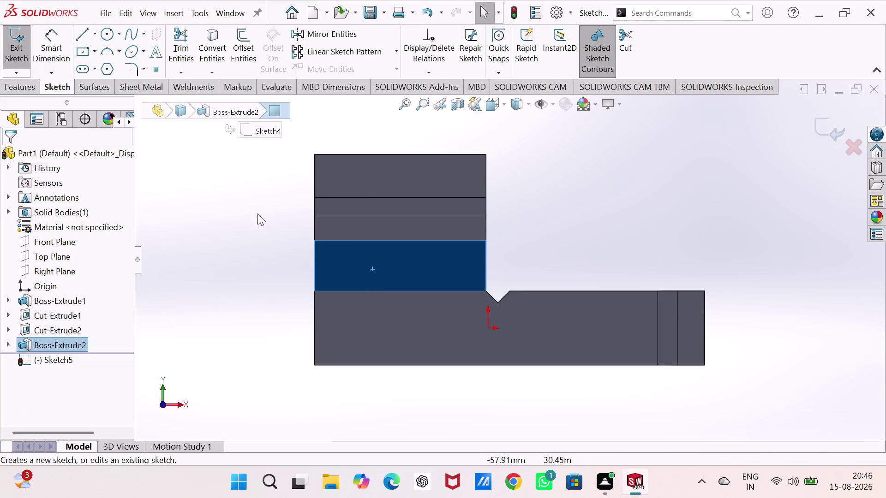
Draw a circle on the raised block's front face and start dimensioning its diameter.
right_drag(226, 272, 253, 200)
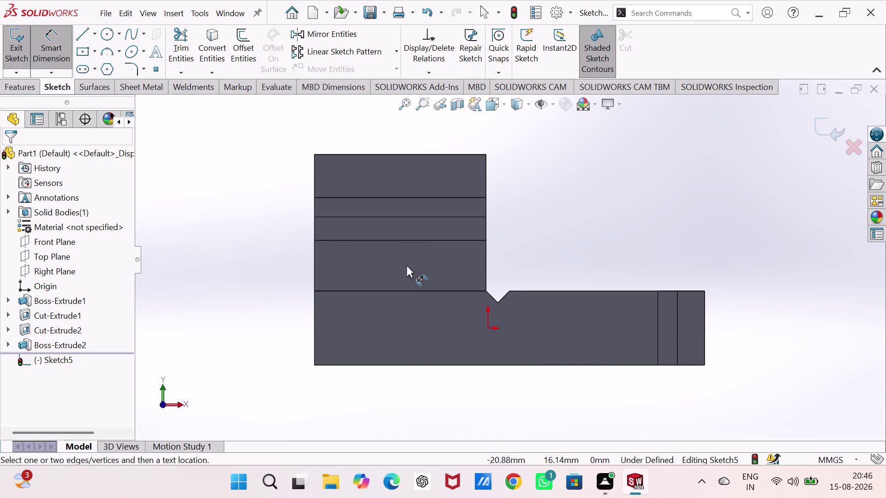
click(107, 37)
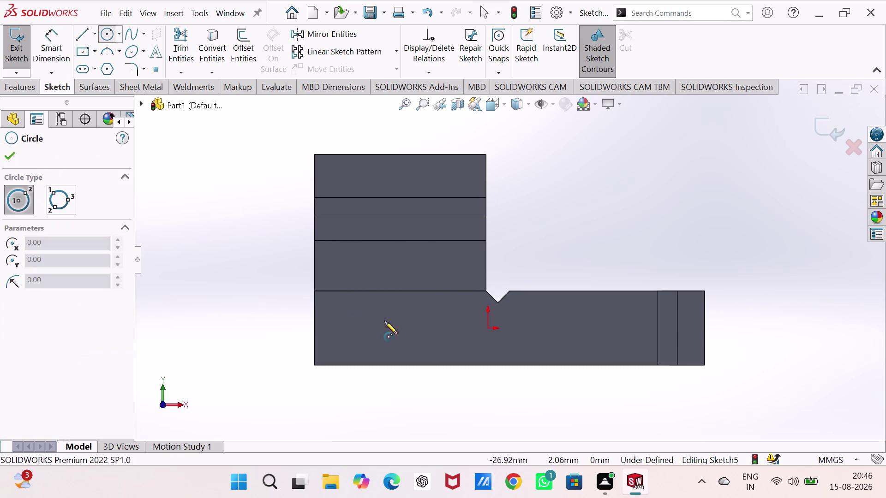
click(393, 262)
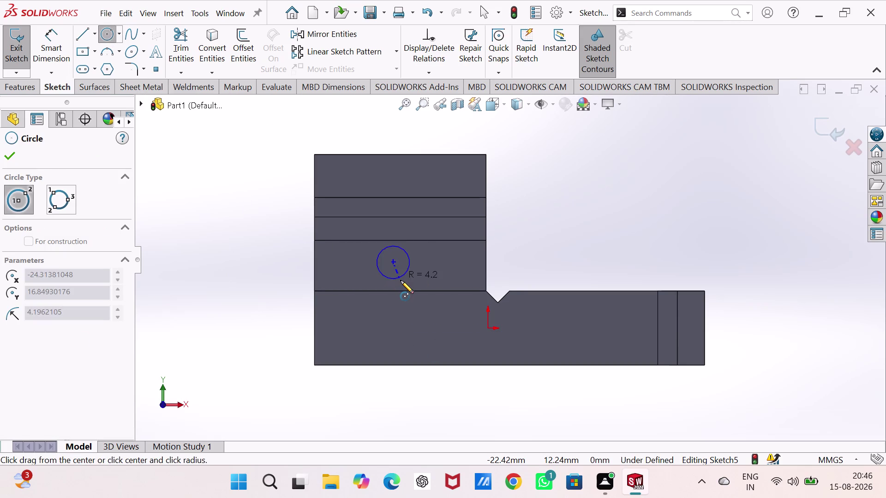
click(400, 280)
right_drag(267, 307, 266, 197)
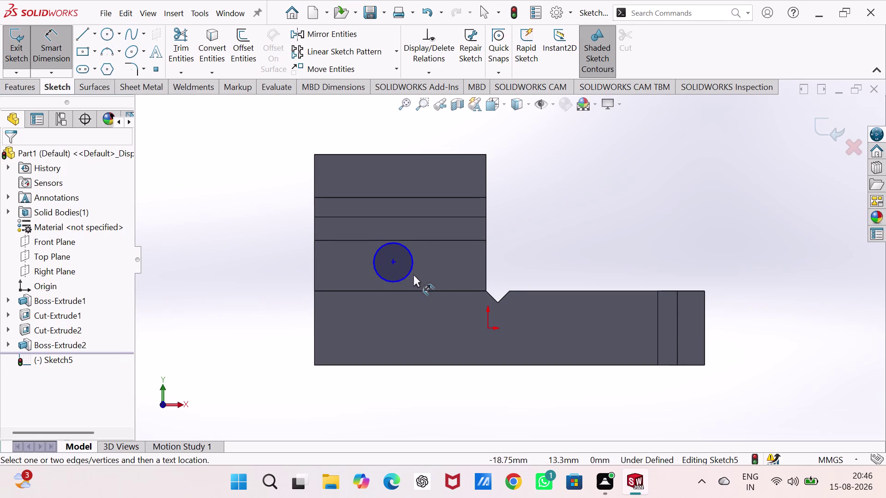
drag(410, 273, 404, 273)
Set the circle's diameter dimension to 10 mm.
click(279, 280)
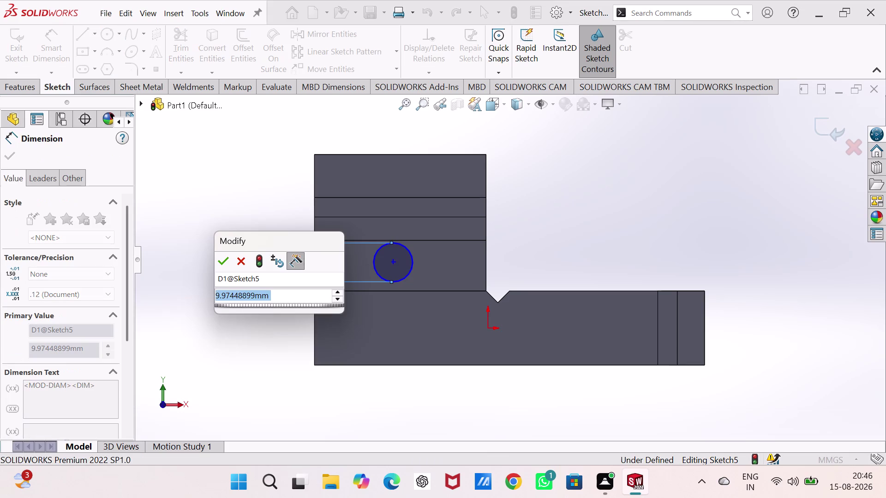
text(10)
key(Return)
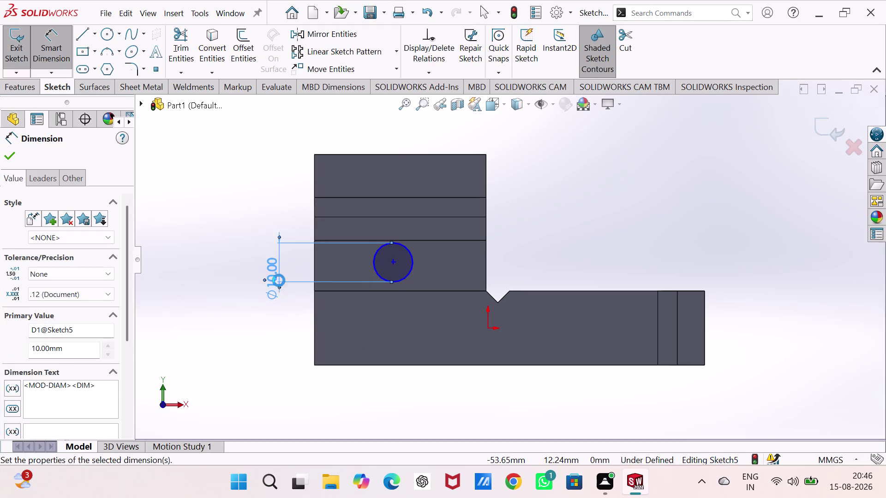
click(639, 212)
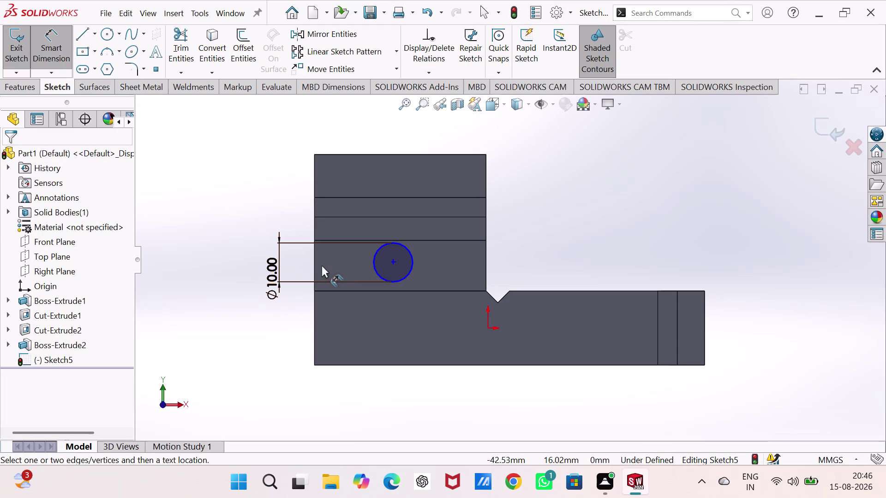
Dimension the circle centre 22 mm from the raised block's left edge.
click(314, 264)
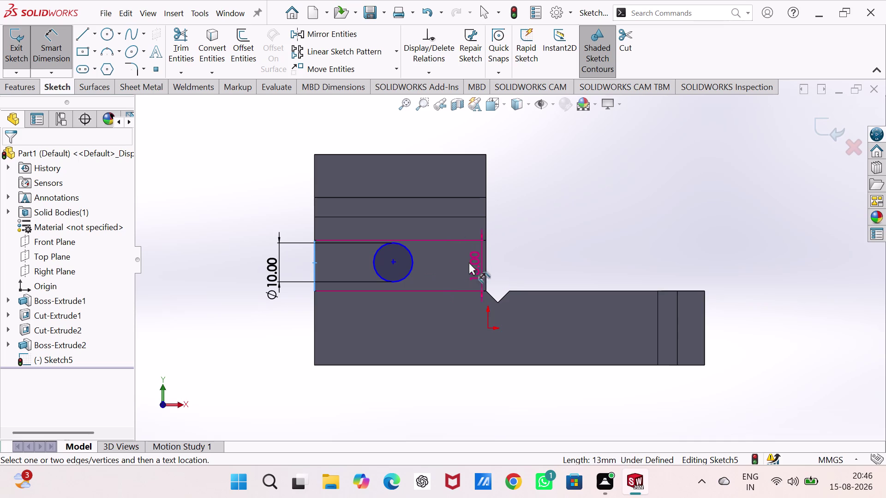
click(393, 260)
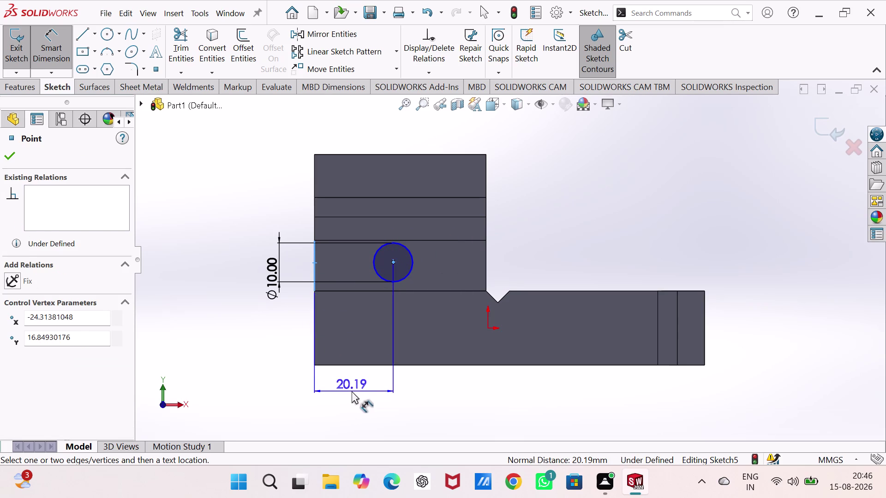
click(352, 391)
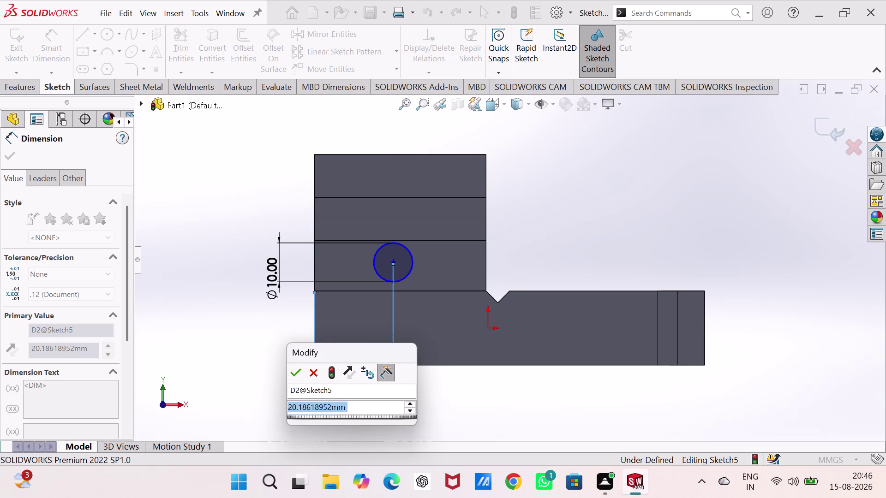
text(22)
key(Return)
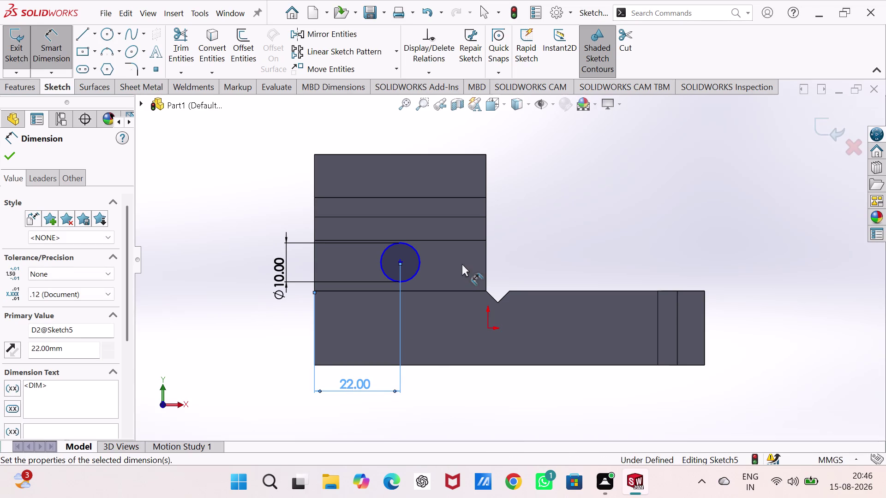
click(400, 261)
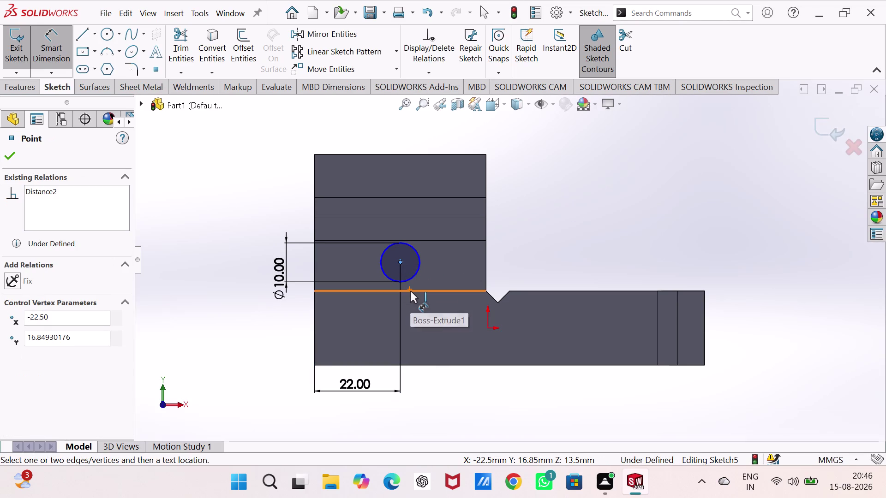
Dimension the circle centre 7 mm above the raised block's lower edge.
click(410, 291)
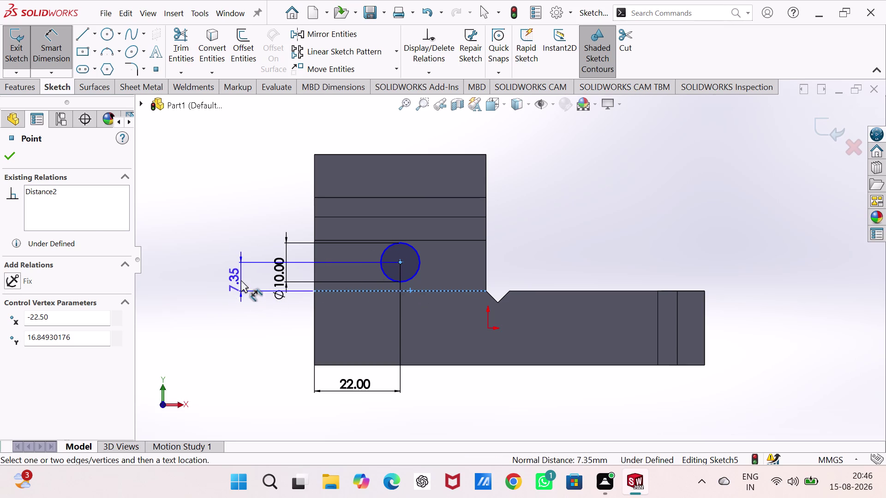
click(241, 280)
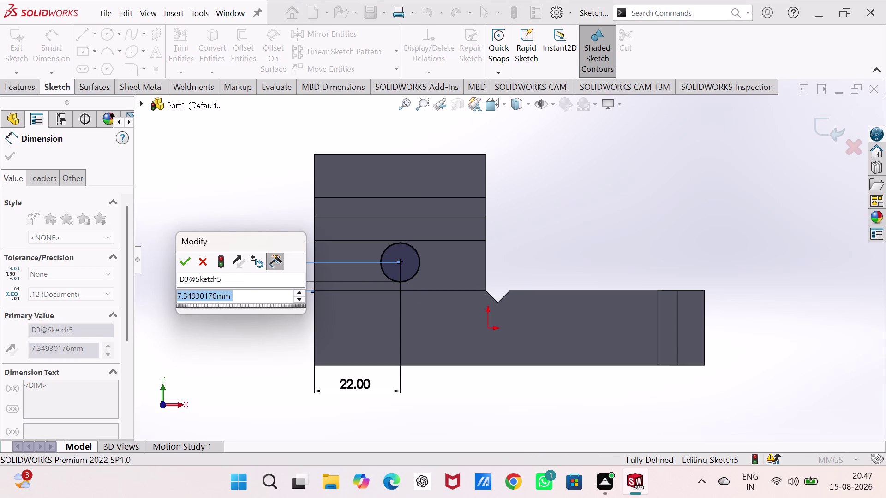
key(7)
key(Return)
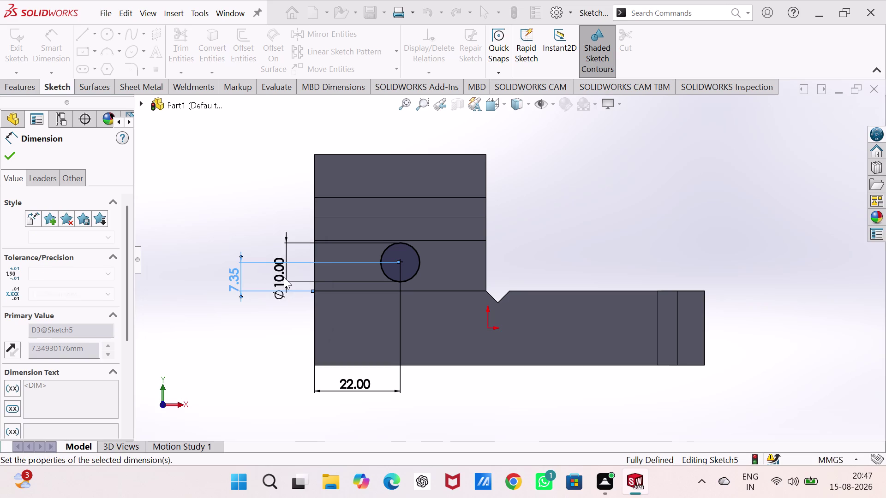
click(386, 291)
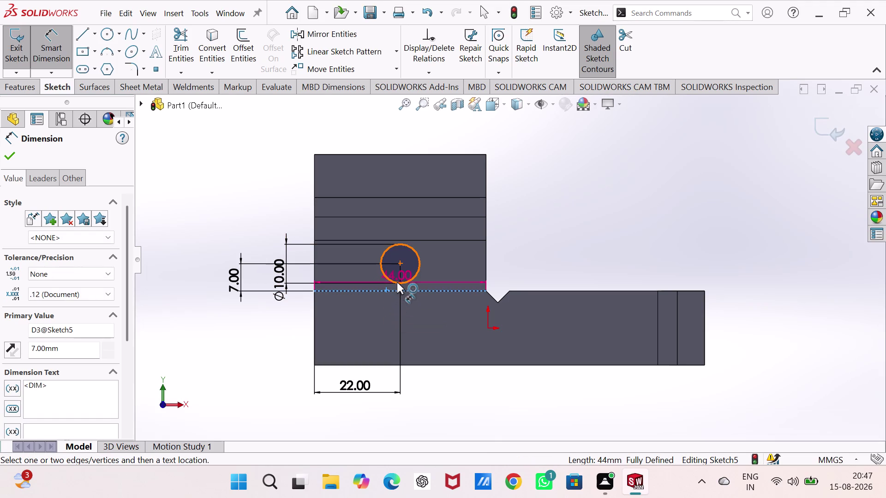
Cancel a stray dimension, then pick the upper edge and circle centre for another distance.
click(397, 282)
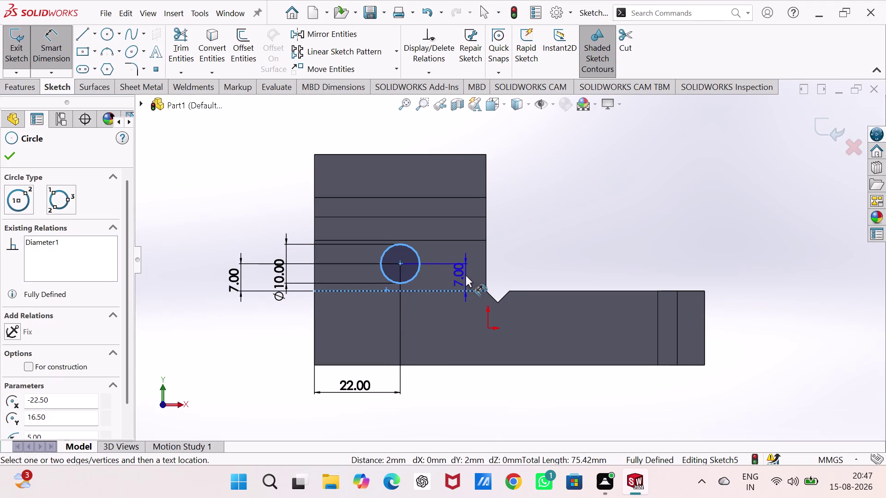
key(Escape)
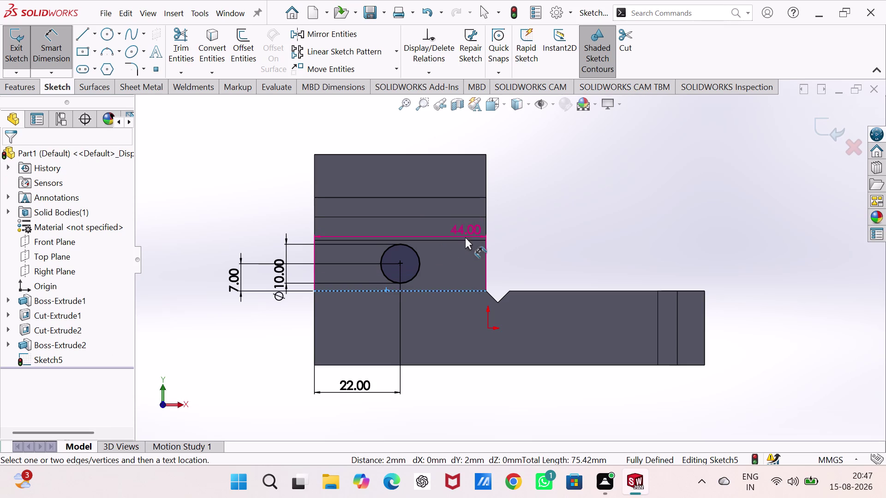
key(Escape)
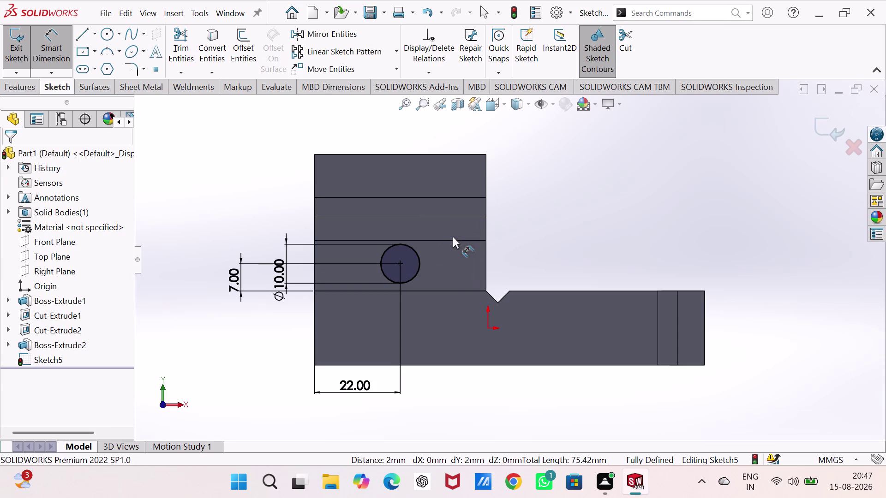
click(477, 241)
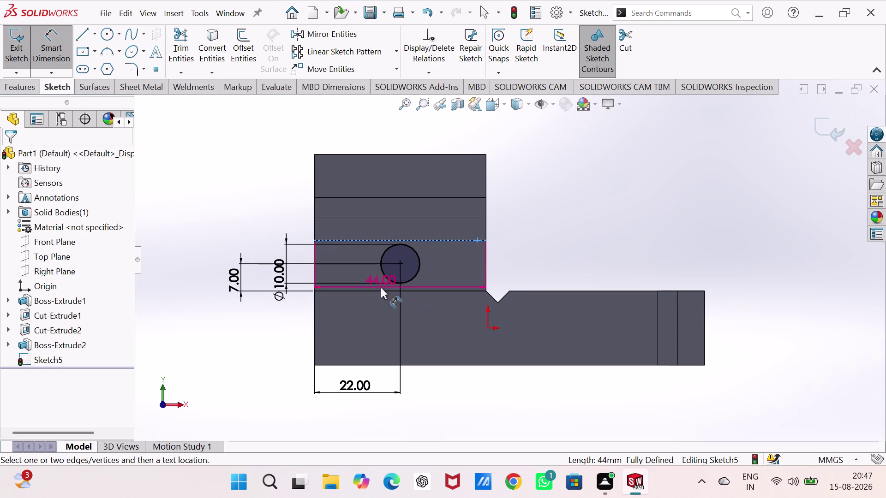
click(401, 264)
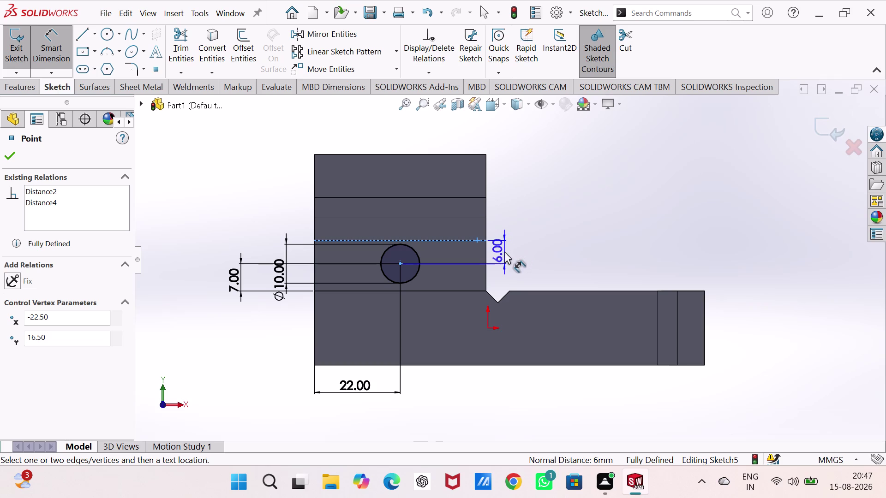
middle_drag(508, 251, 512, 296)
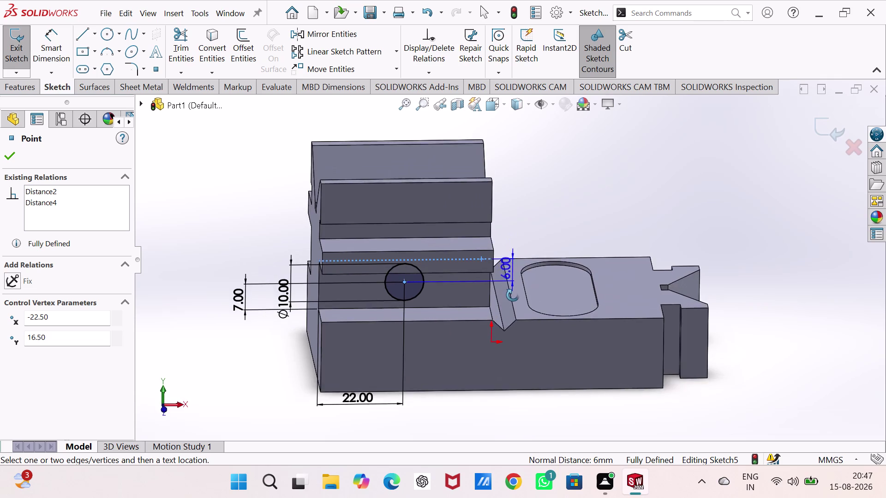
Add the 6 mm top-edge distance as a driven reference dimension.
middle_drag(512, 295, 458, 246)
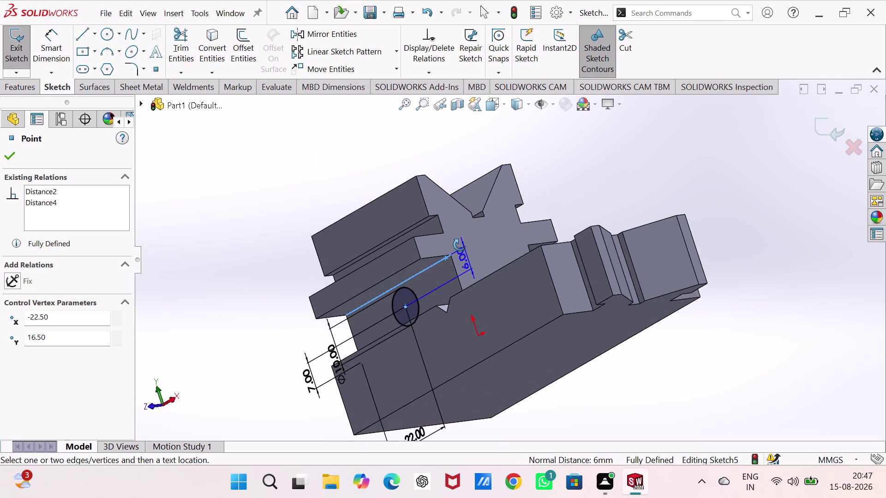
middle_drag(458, 246, 495, 192)
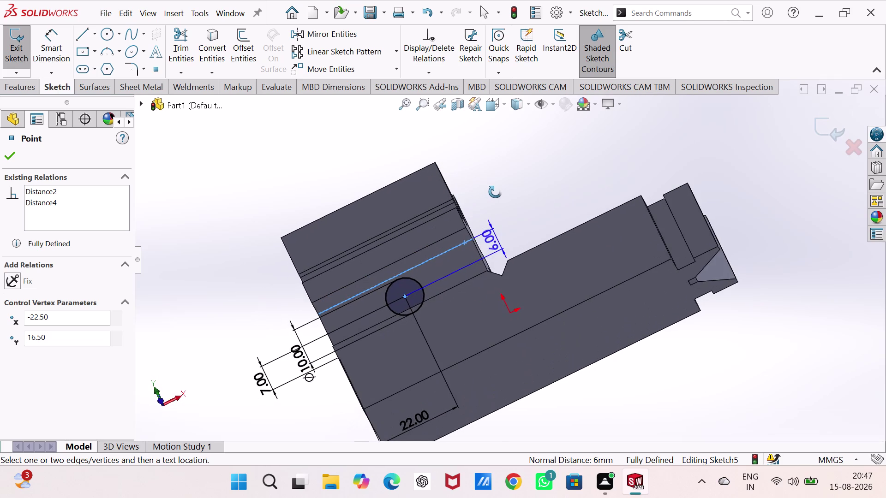
middle_drag(495, 192, 529, 203)
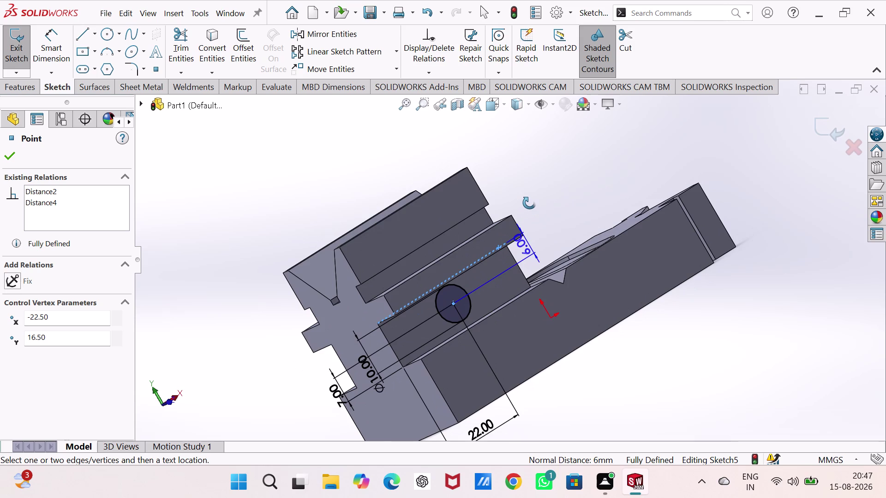
middle_drag(529, 203, 520, 193)
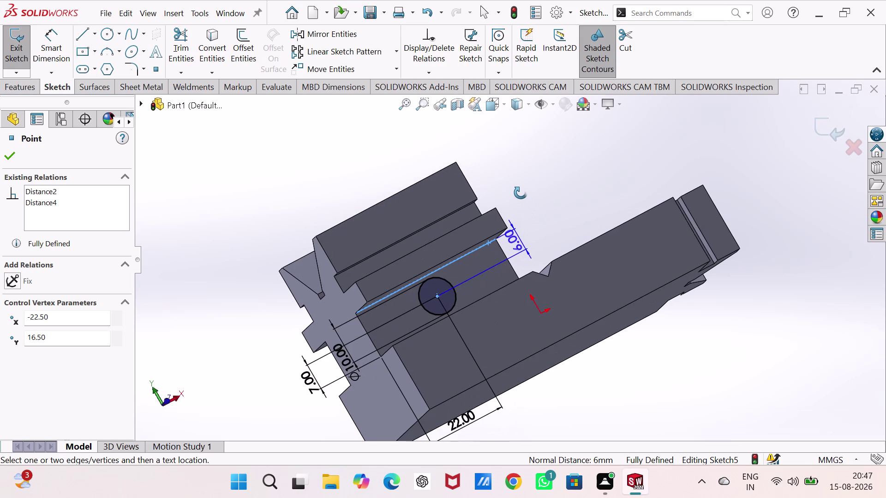
middle_drag(521, 192, 520, 195)
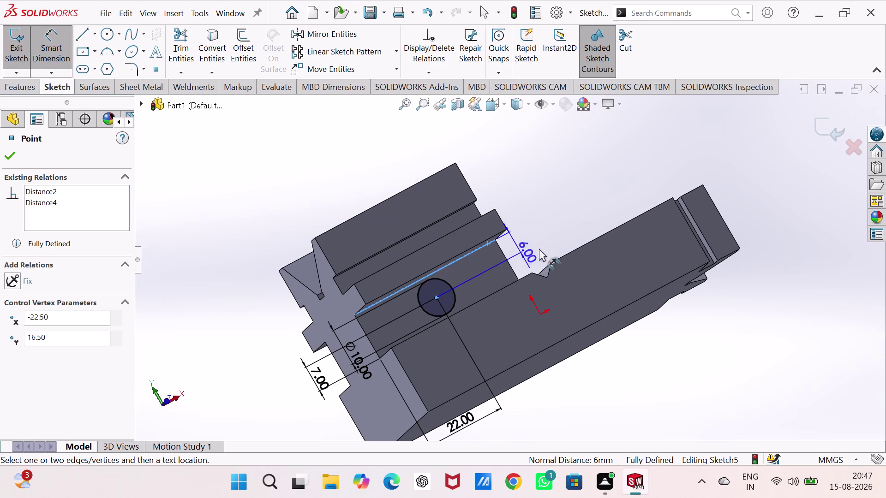
click(545, 230)
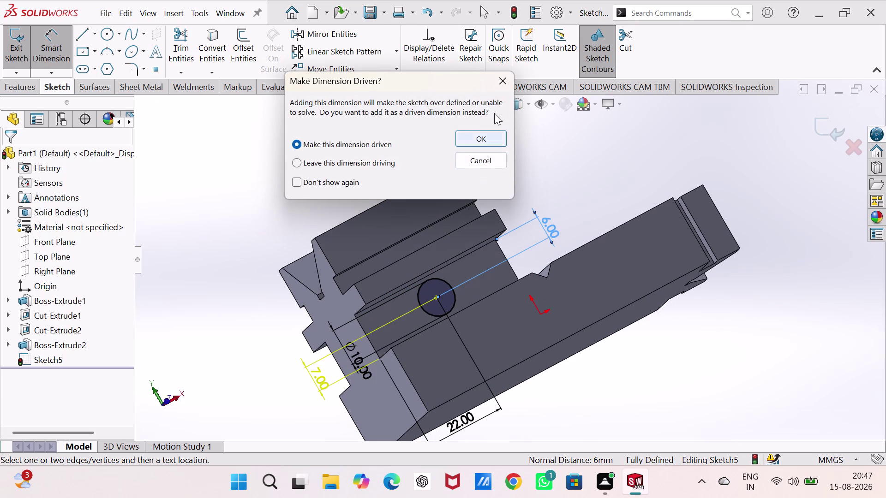
click(498, 73)
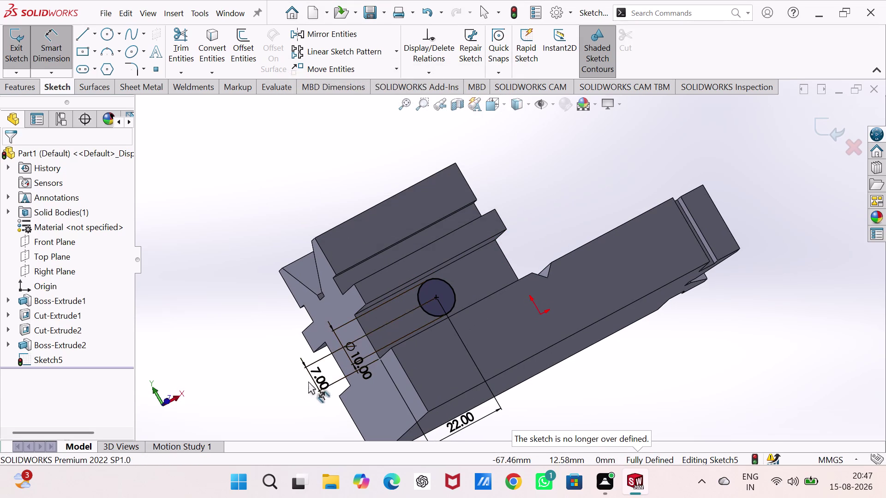
double_click(318, 376)
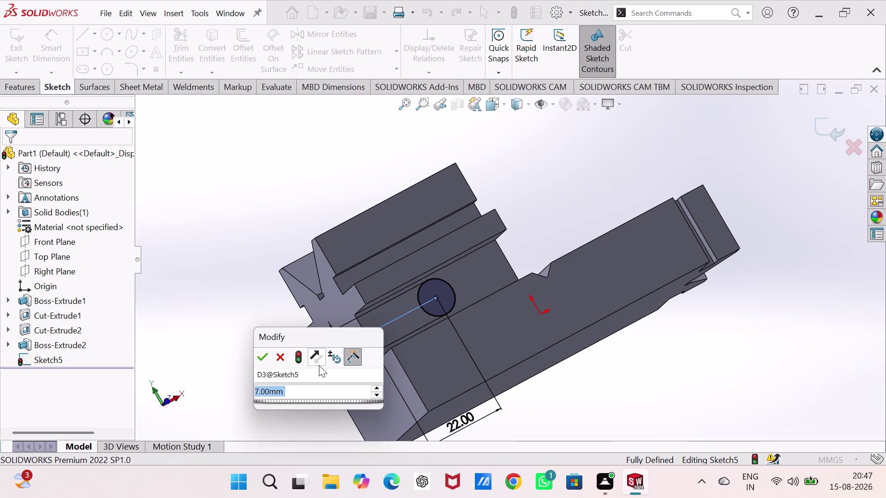
Change the hole centre's distance dimension from 7 to 6.5 mm.
key(6)
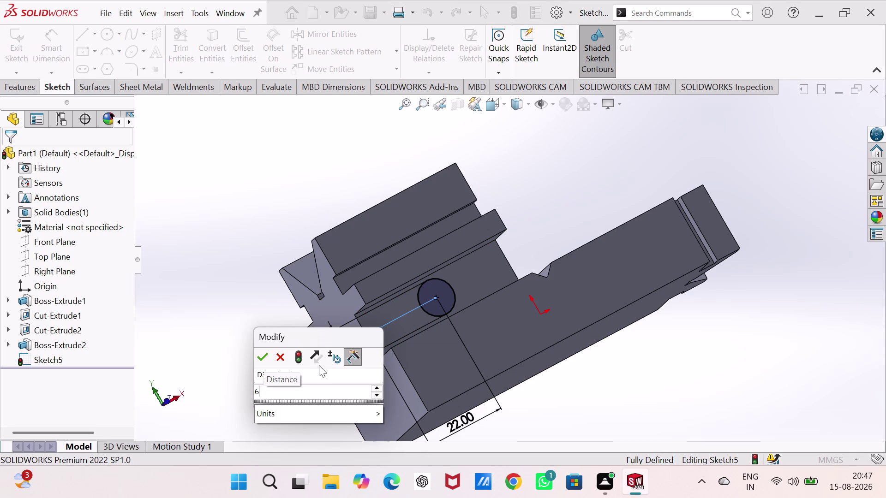
key(period)
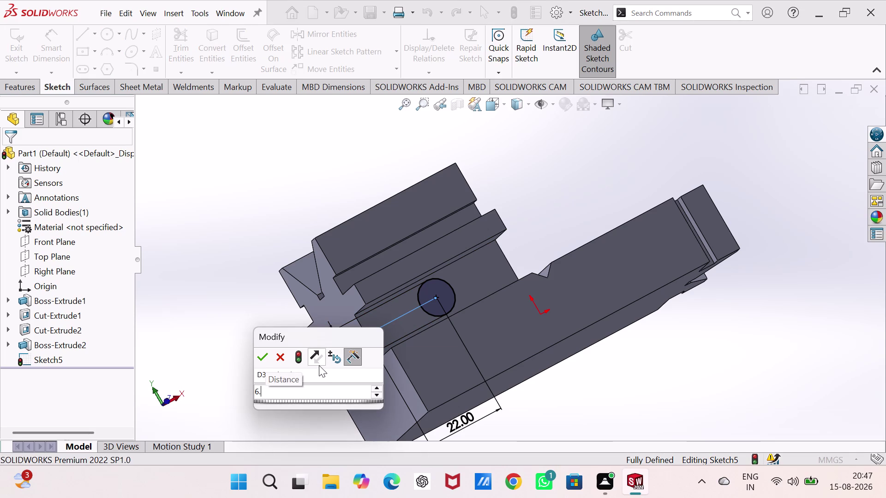
key(5)
key(Return)
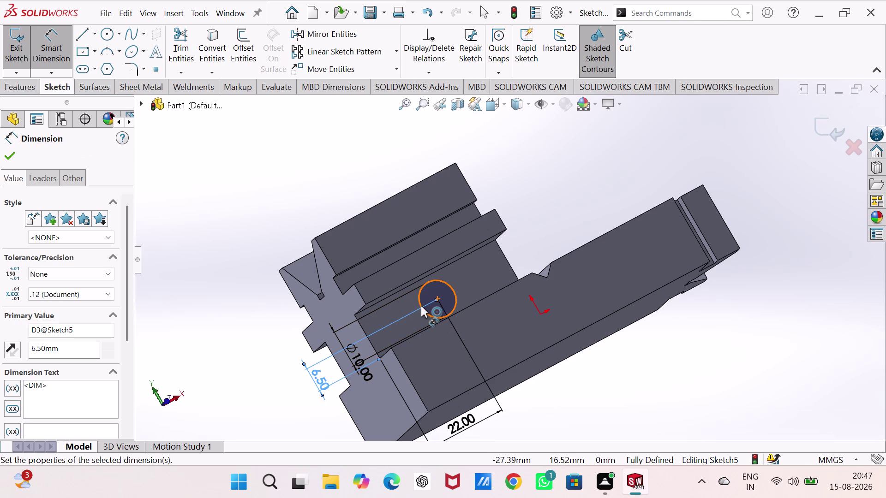
key(ctrl+1)
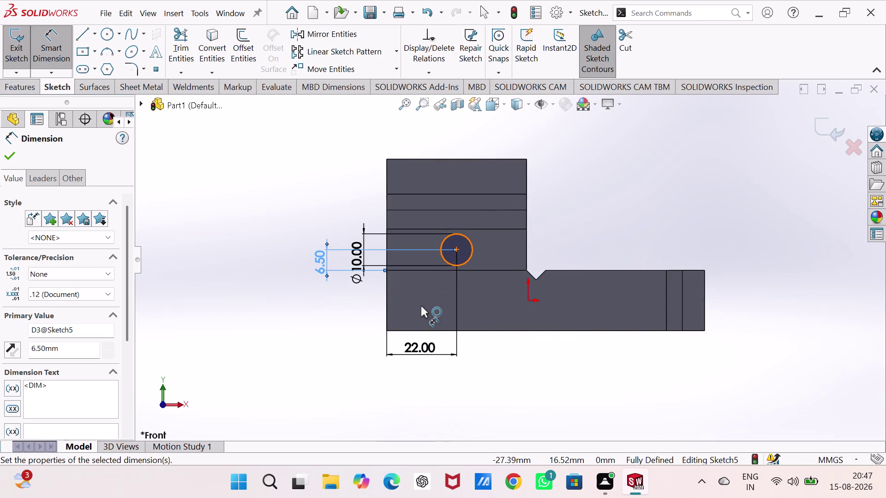
Orbit to check the hole position, then exit the fully defined Sketch5.
click(457, 249)
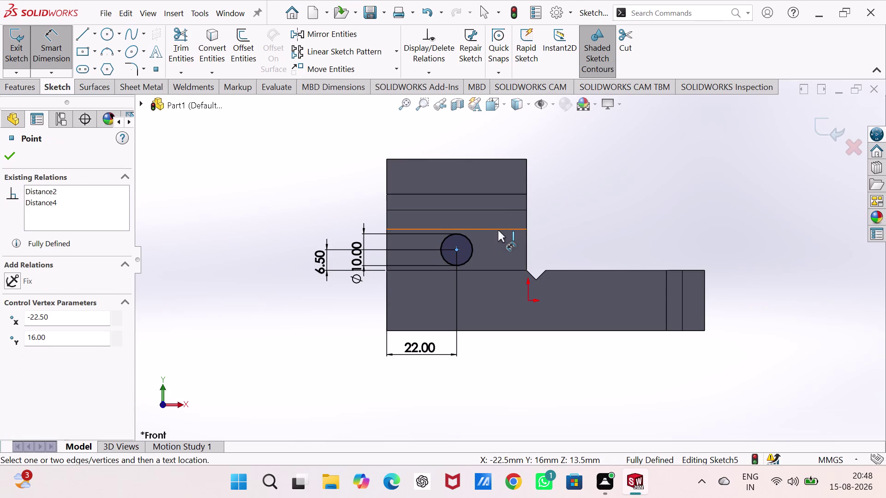
click(498, 231)
middle_drag(576, 227, 562, 201)
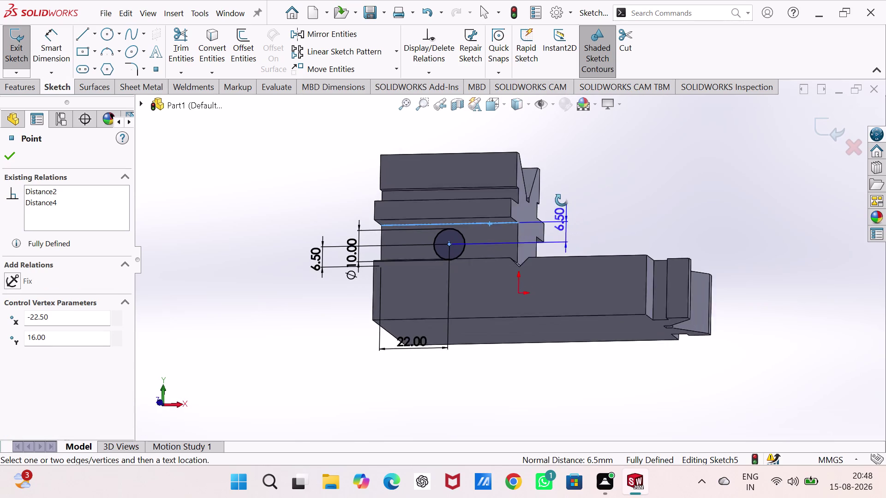
middle_drag(562, 202, 623, 220)
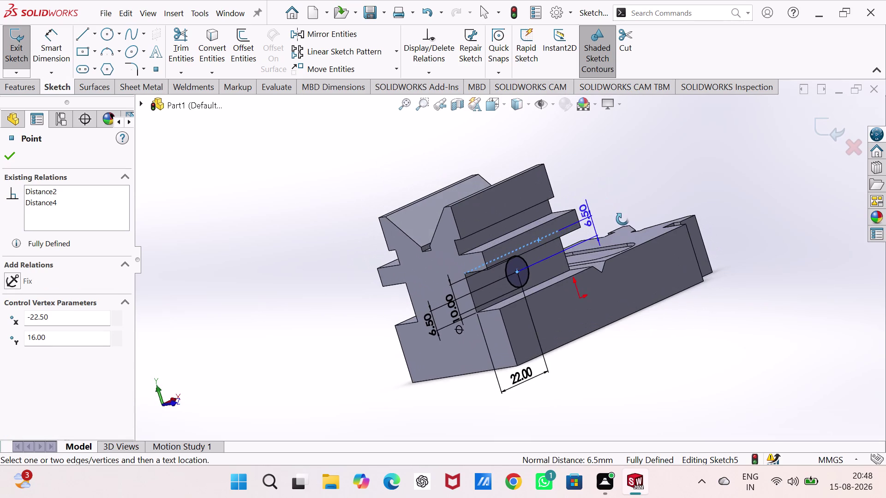
middle_drag(623, 220, 640, 233)
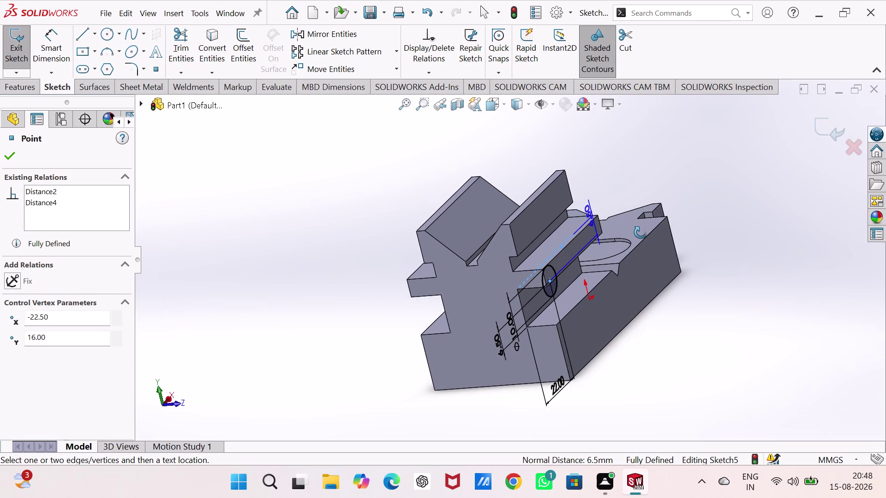
middle_drag(641, 233, 631, 227)
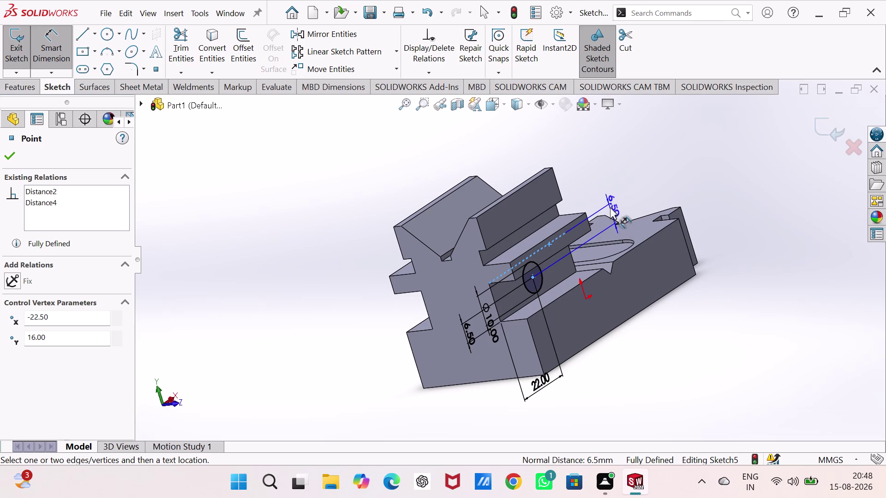
key(Escape)
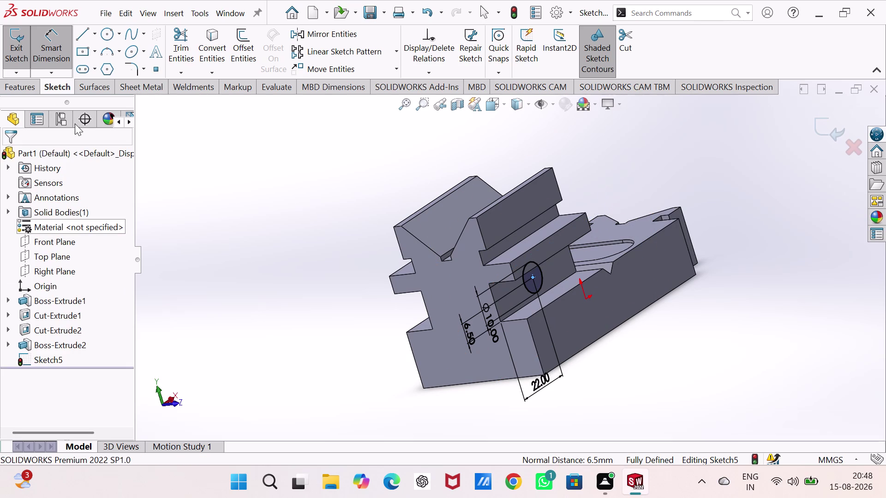
click(16, 53)
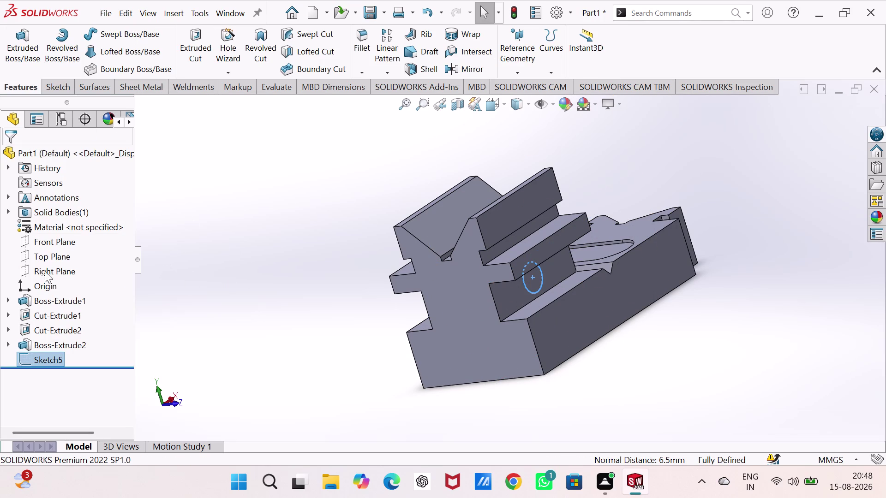
Extrude-cut the Ø10 circle Through All to create Cut-Extrude3.
click(197, 40)
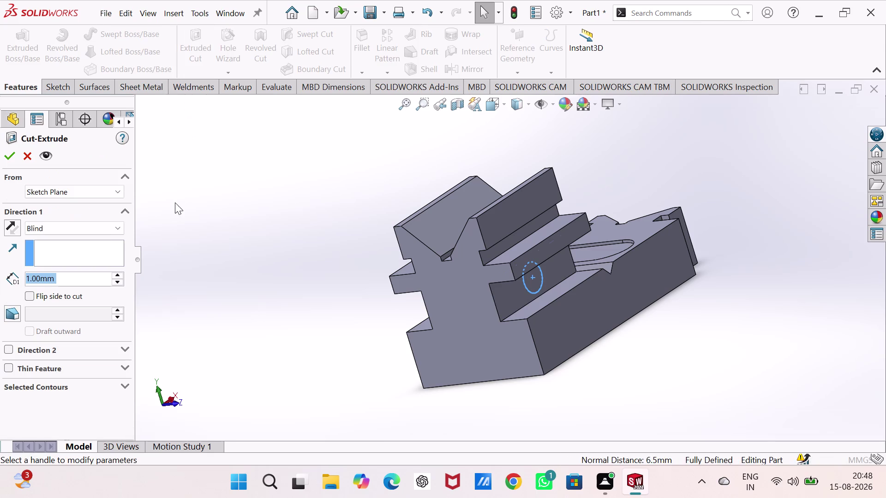
click(113, 225)
click(117, 250)
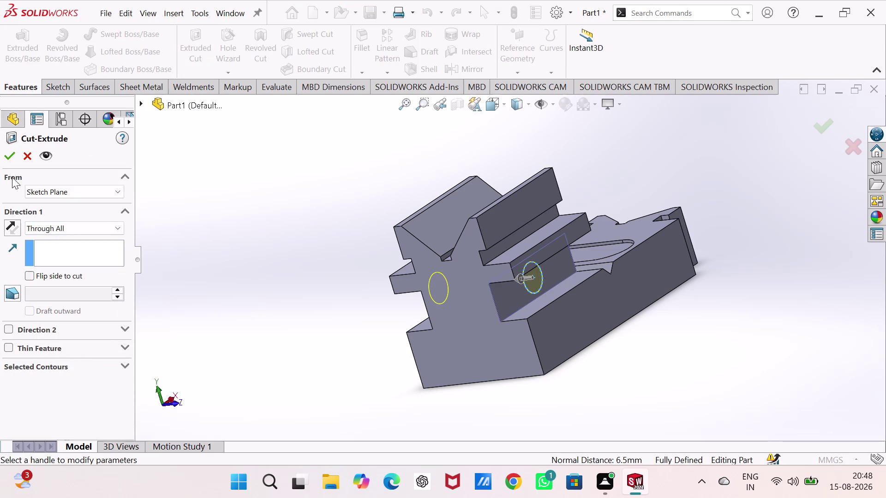
click(11, 155)
middle_drag(333, 344, 458, 348)
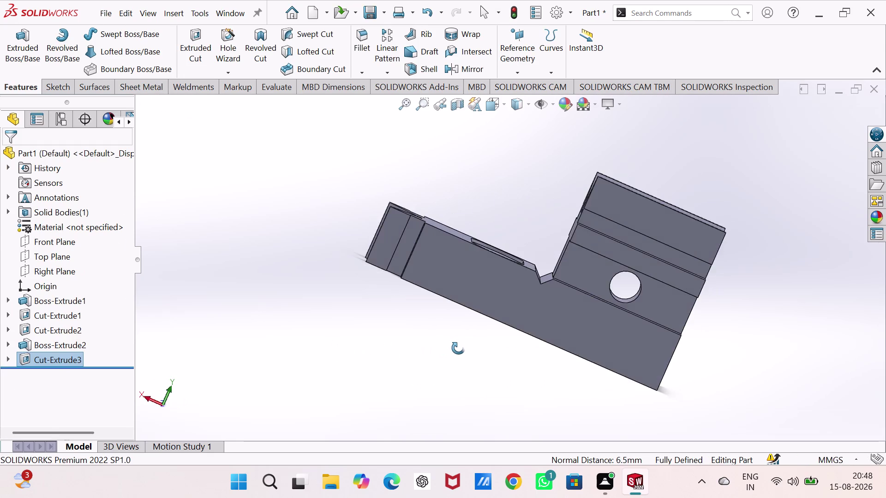
middle_drag(458, 348, 366, 415)
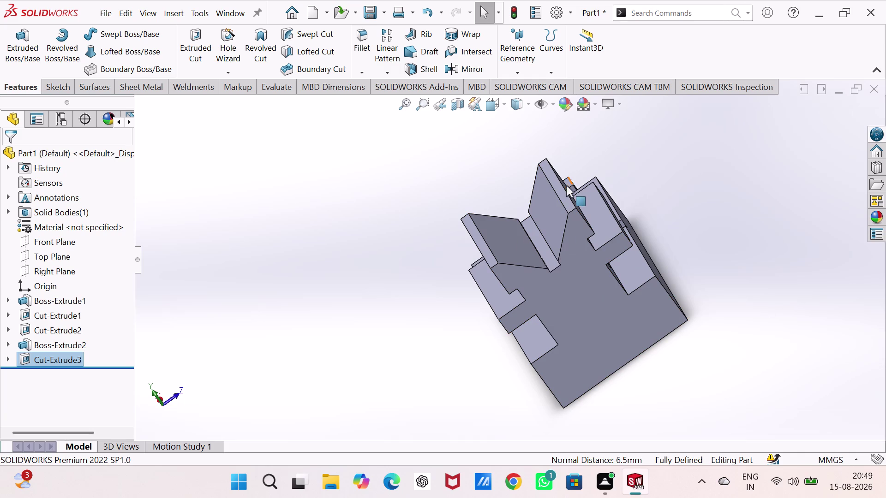
click(562, 195)
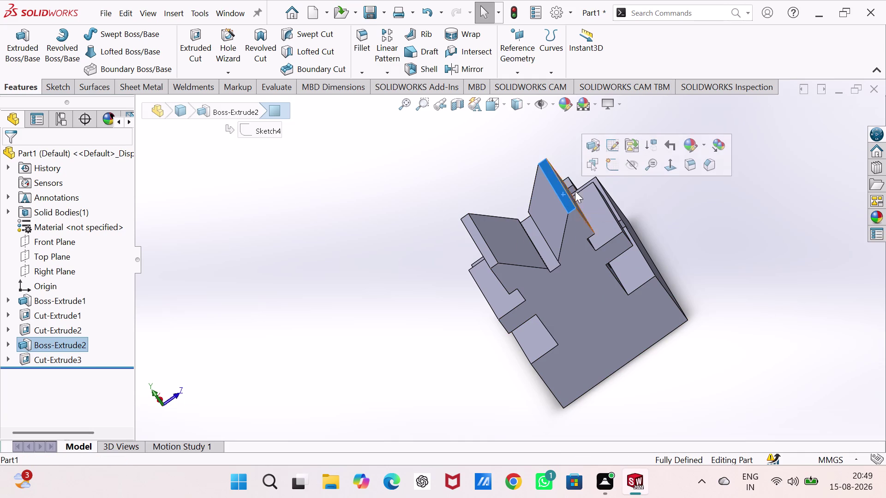
Start Sketch6 on the raised V block's top face, viewed from the top.
click(613, 166)
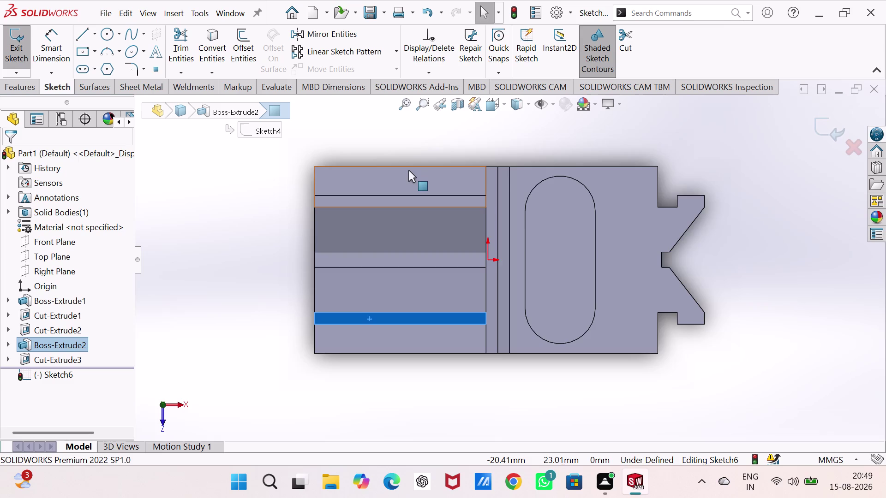
middle_drag(408, 170, 394, 69)
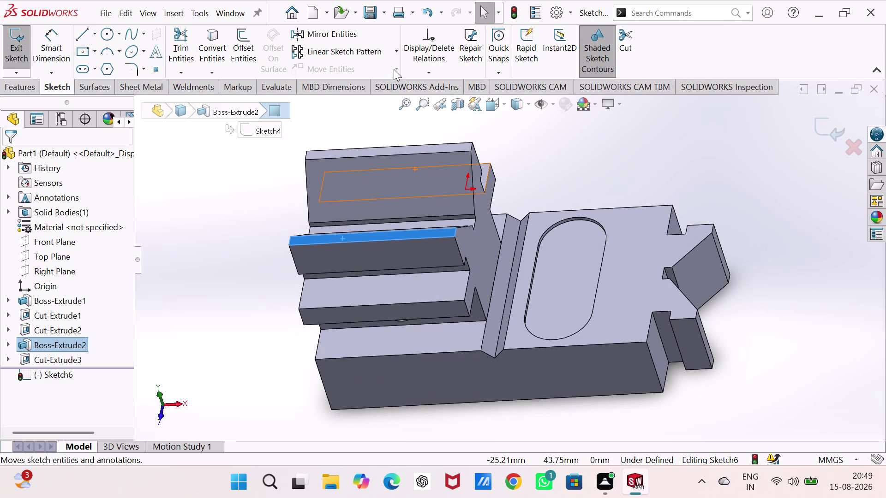
key(ctrl+1)
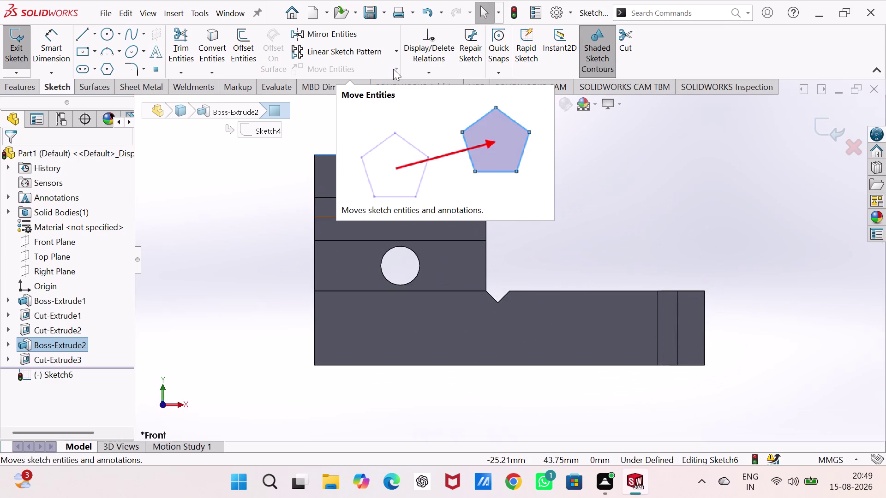
key(ctrl+5)
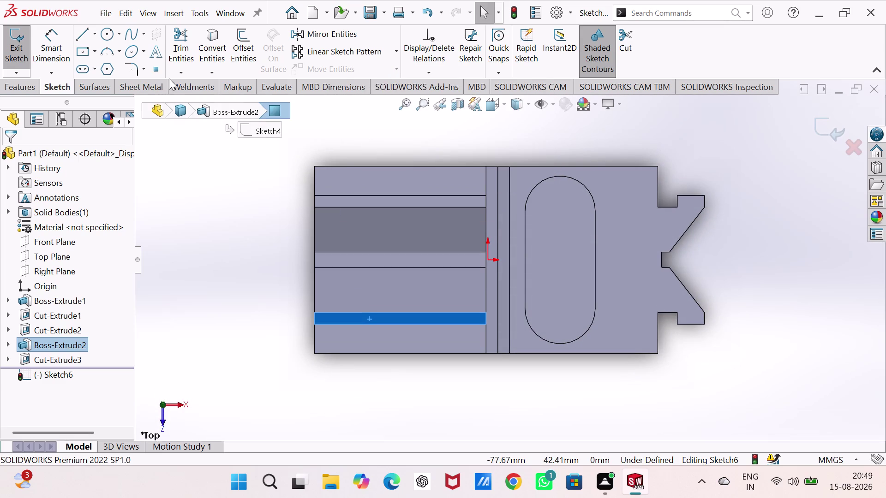
click(105, 36)
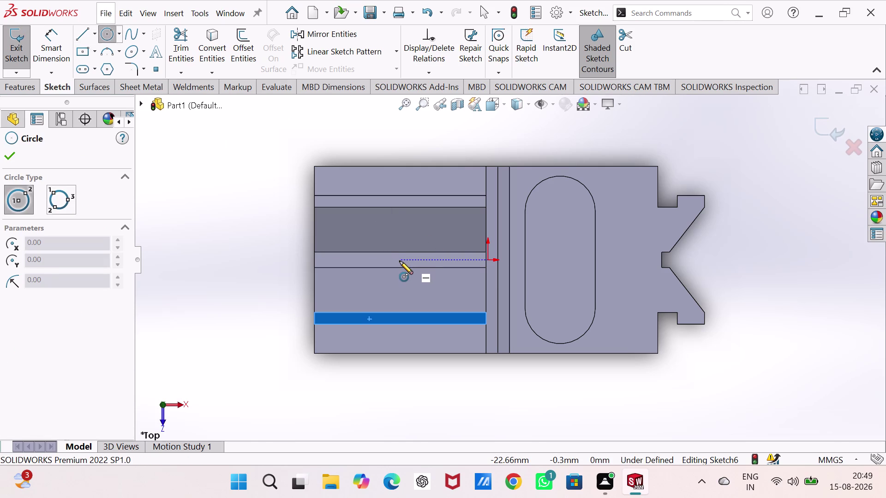
Draw a circle on the raised face and set its diameter to 8 mm.
click(399, 261)
click(409, 272)
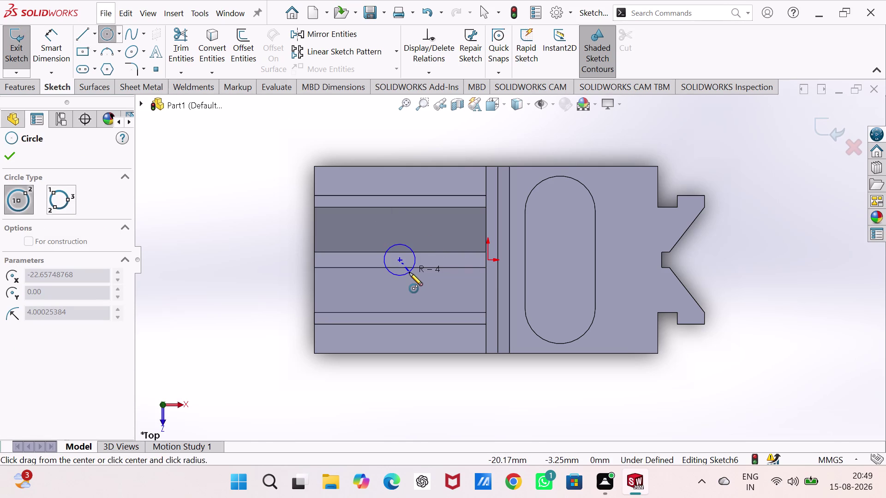
right_drag(273, 302, 271, 199)
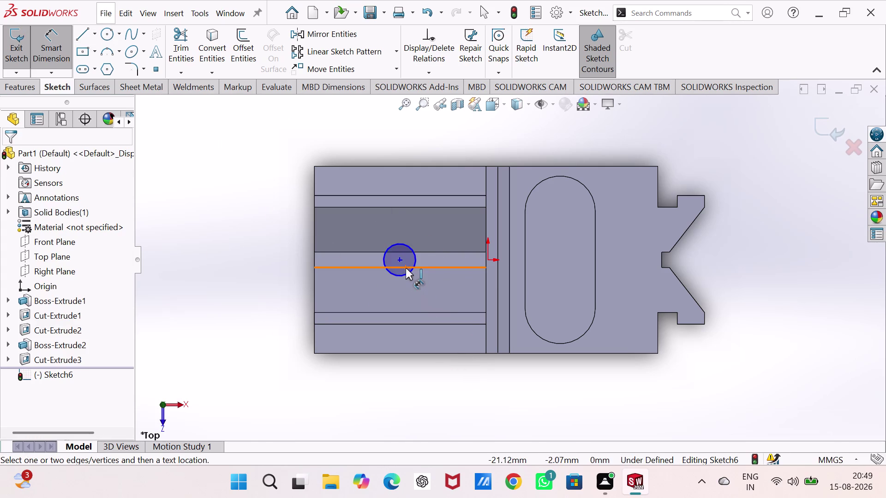
drag(409, 273, 404, 273)
click(217, 252)
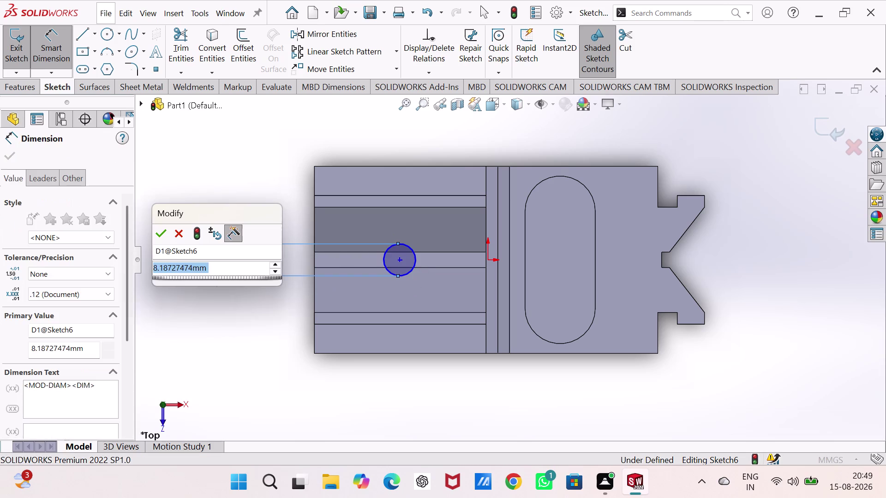
key(8)
key(Return)
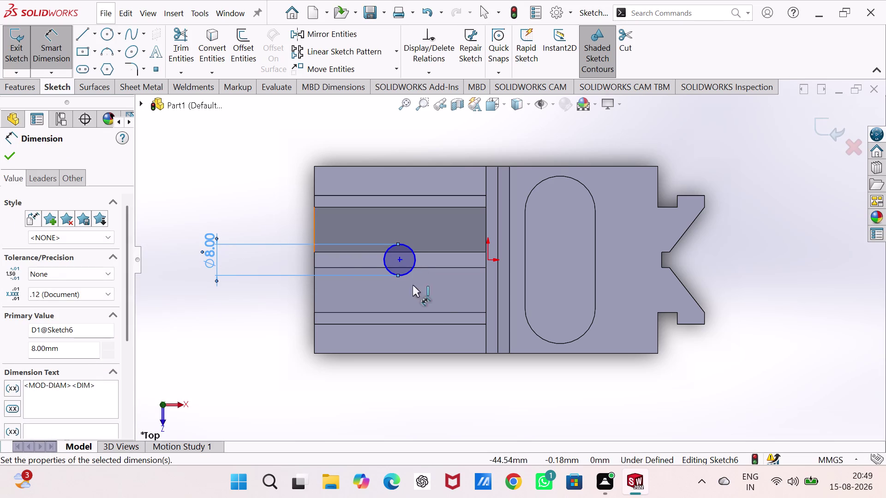
Dimension the circle centre 22 mm from the origin.
click(400, 260)
click(488, 259)
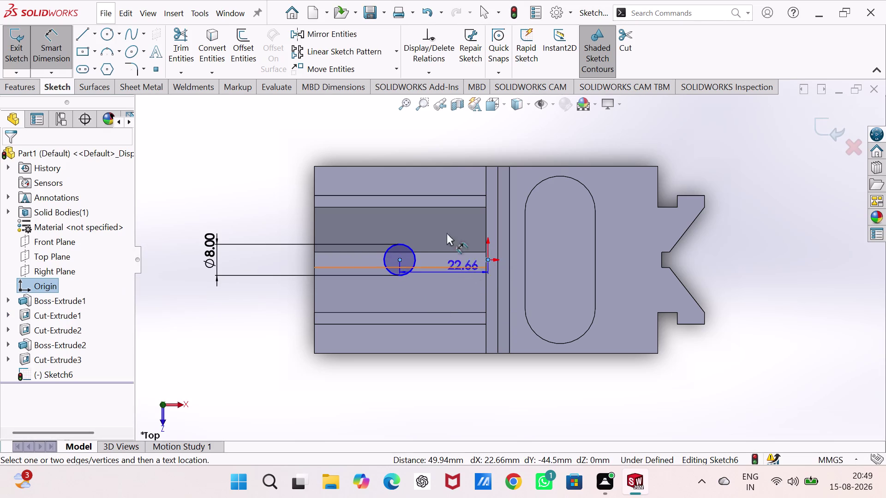
click(434, 143)
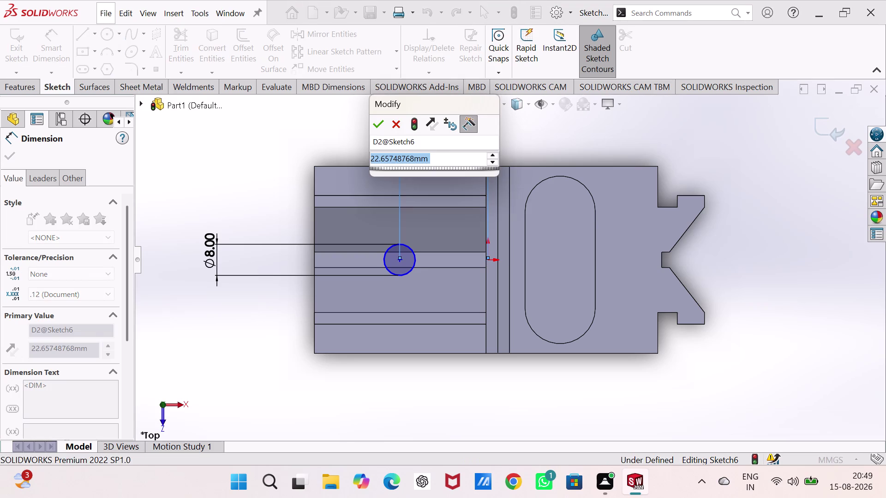
key(2)
key(2)
key(Return)
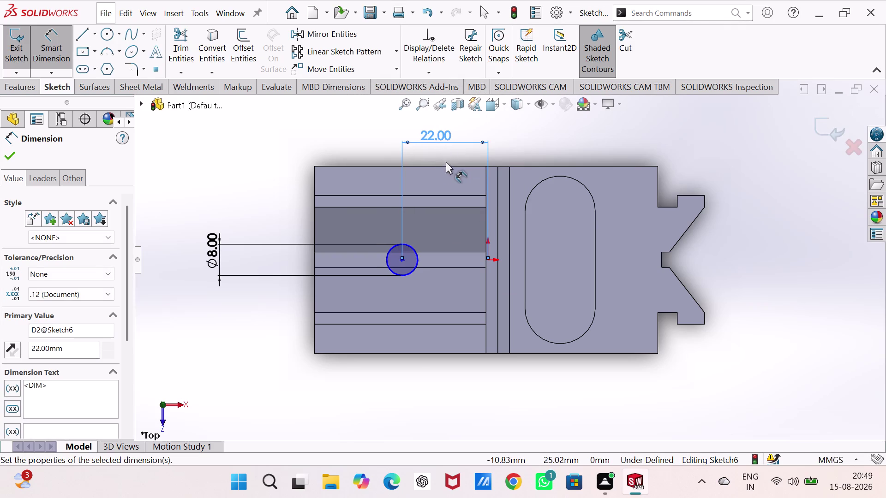
click(402, 260)
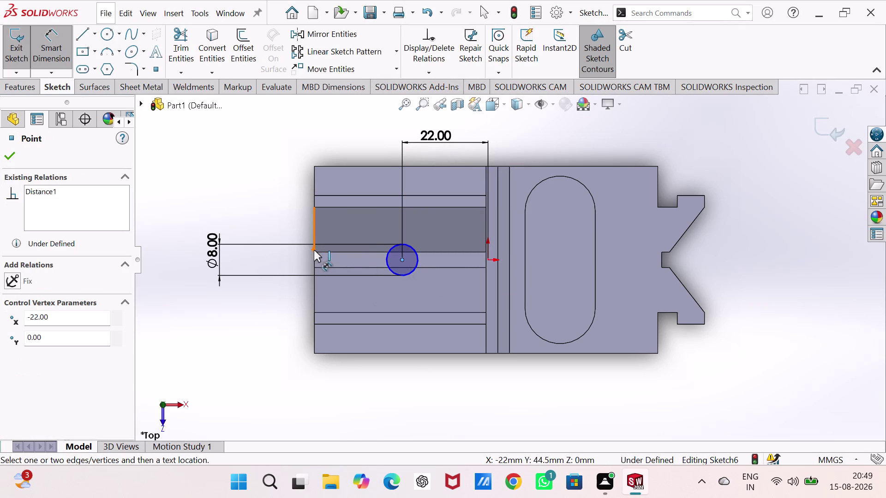
drag(314, 250, 315, 241)
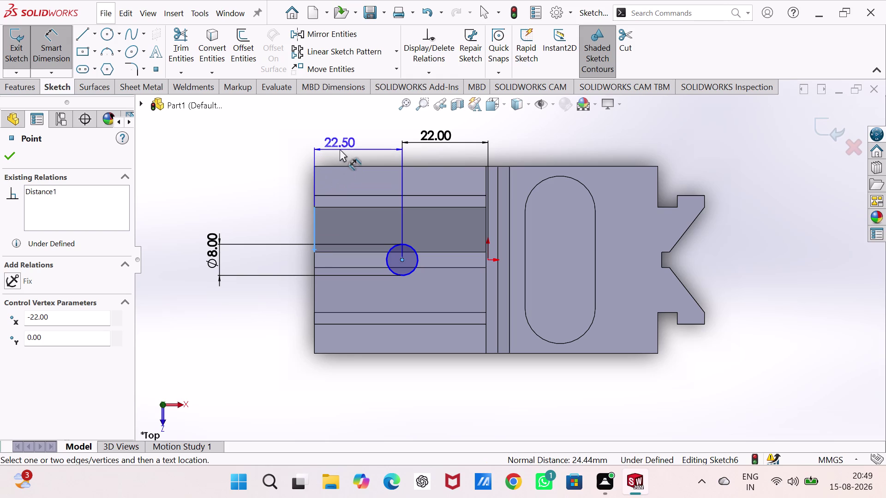
key(Escape)
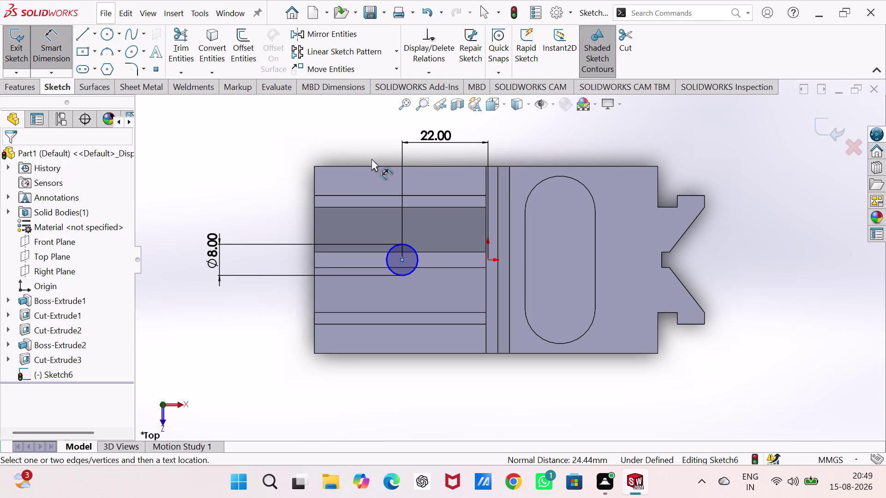
click(313, 170)
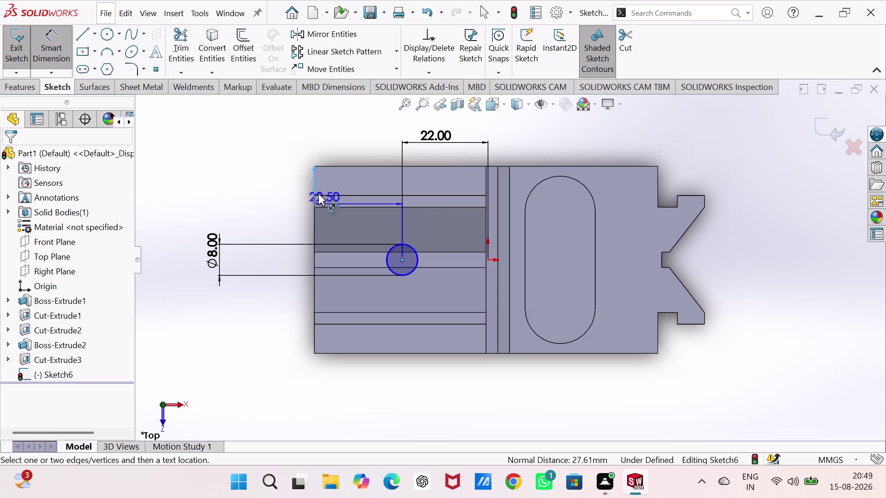
key(Escape)
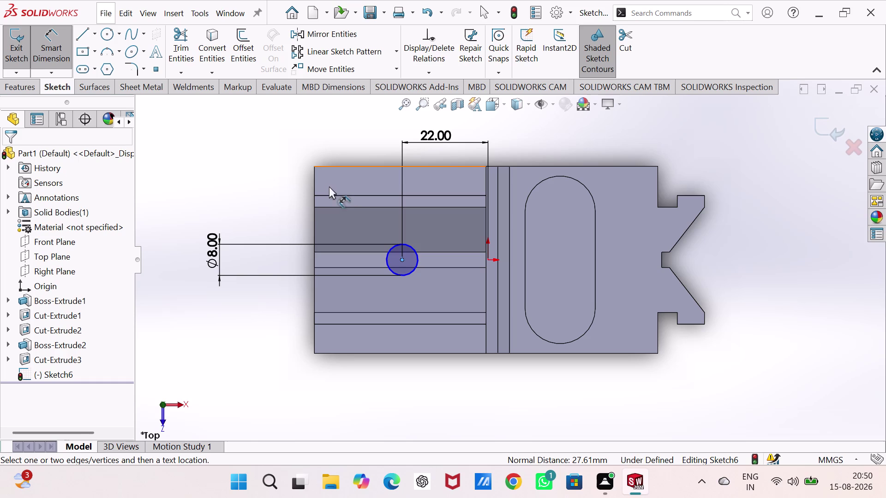
key(Escape)
click(315, 182)
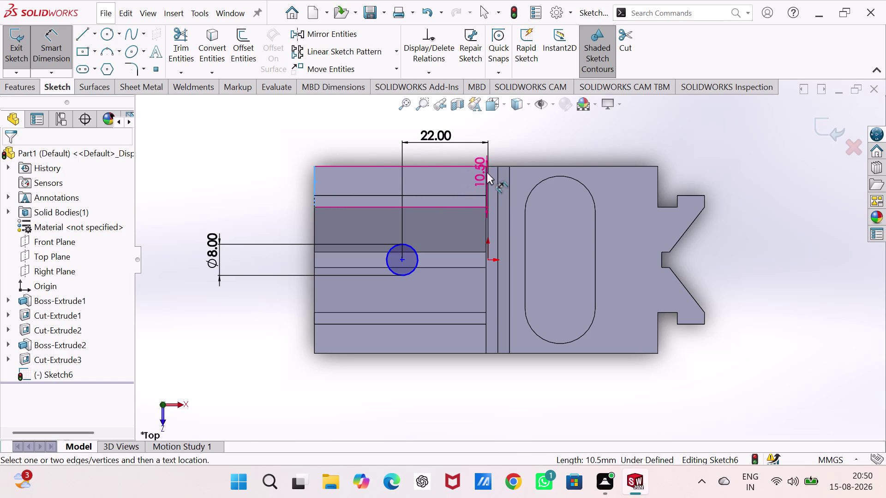
key(Escape)
click(443, 164)
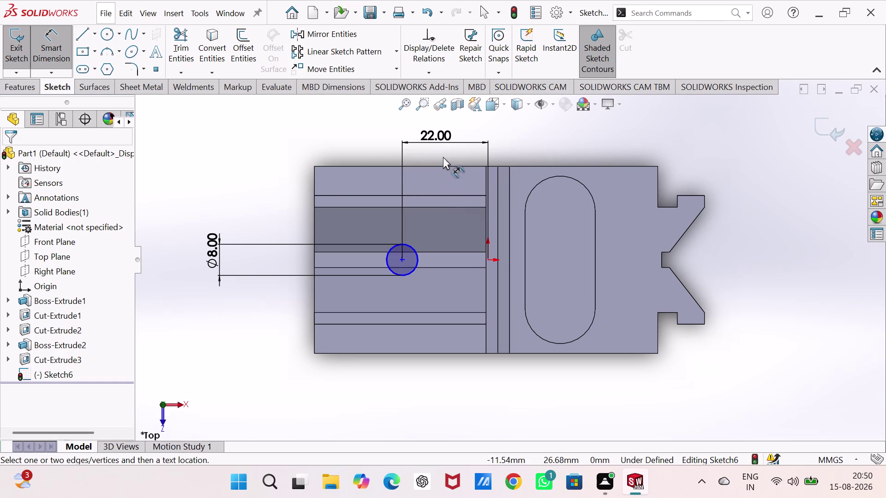
click(443, 167)
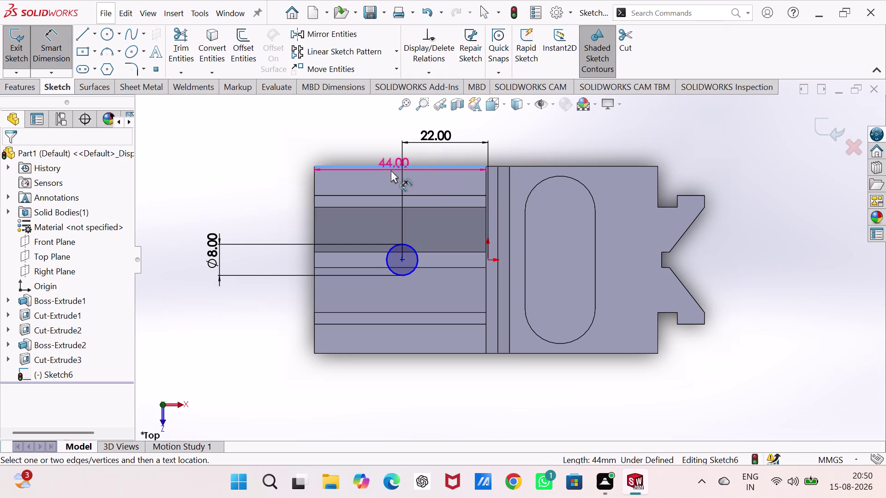
key(Escape)
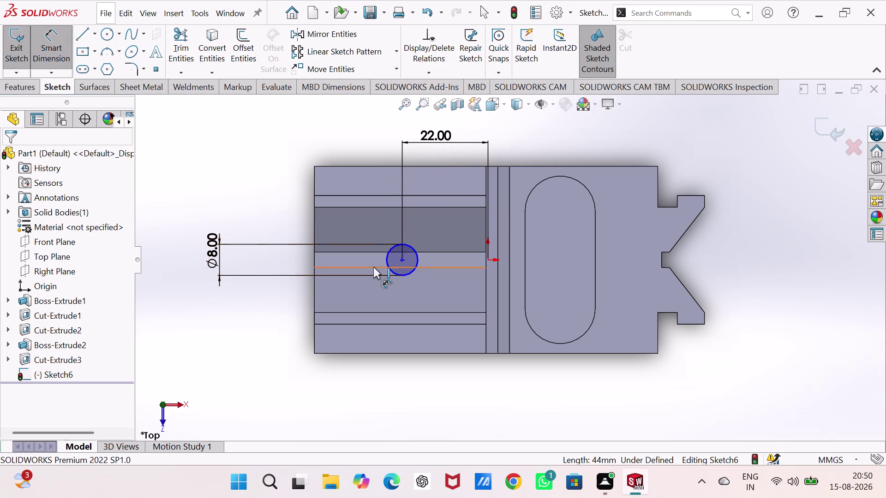
click(373, 267)
key(Escape)
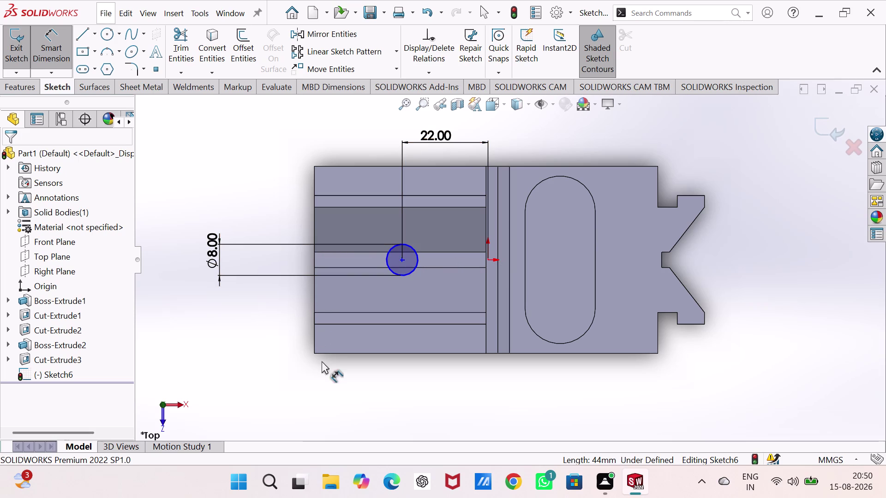
drag(313, 353, 314, 347)
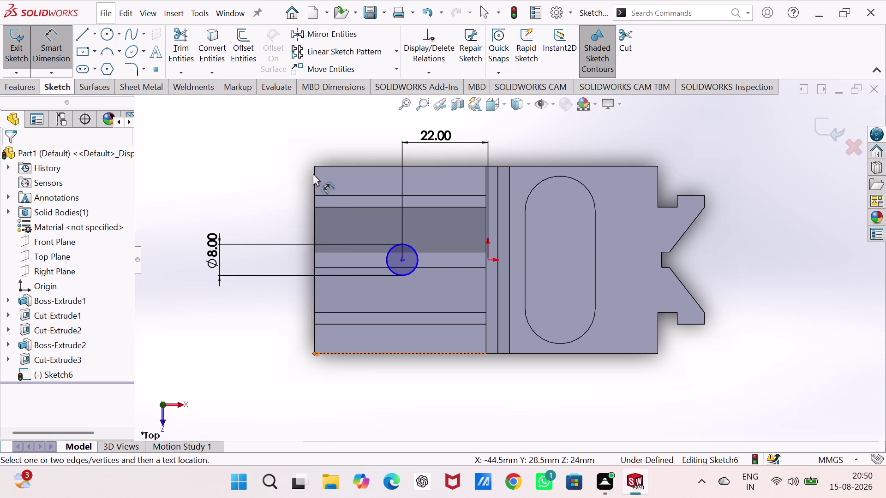
Dimension the hole centre 24 mm from the bottom edge and exit Sketch6.
click(400, 259)
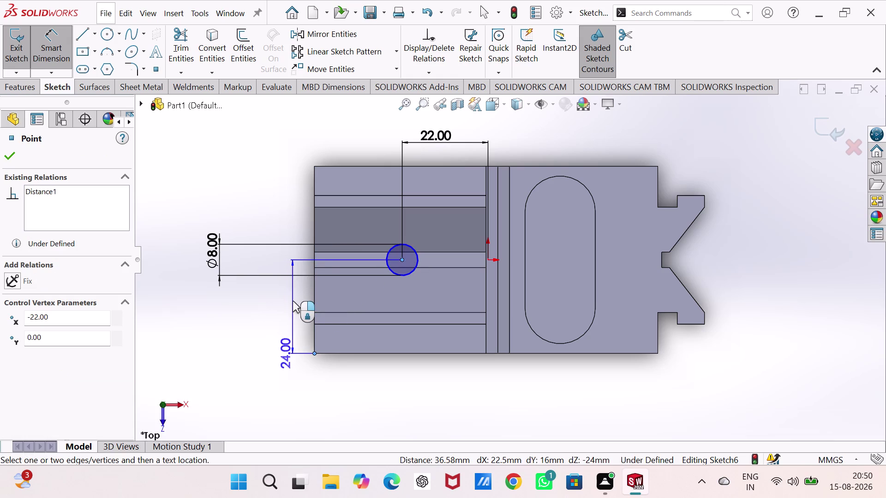
click(294, 301)
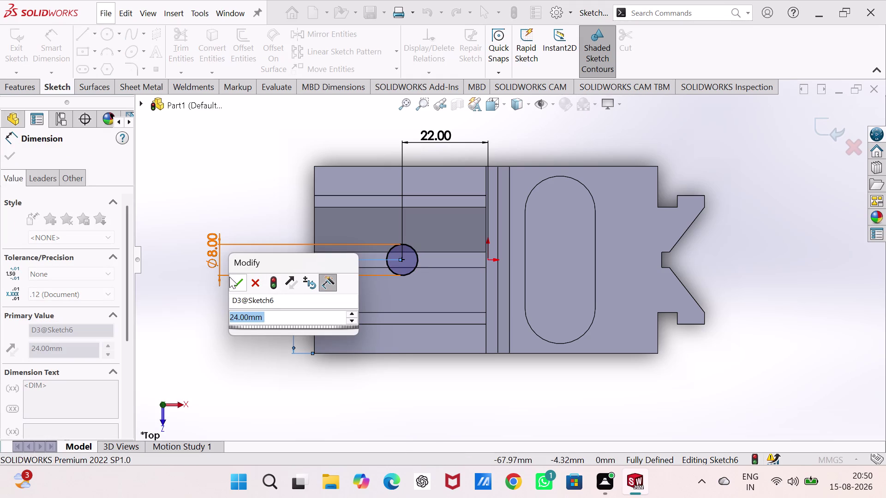
click(234, 281)
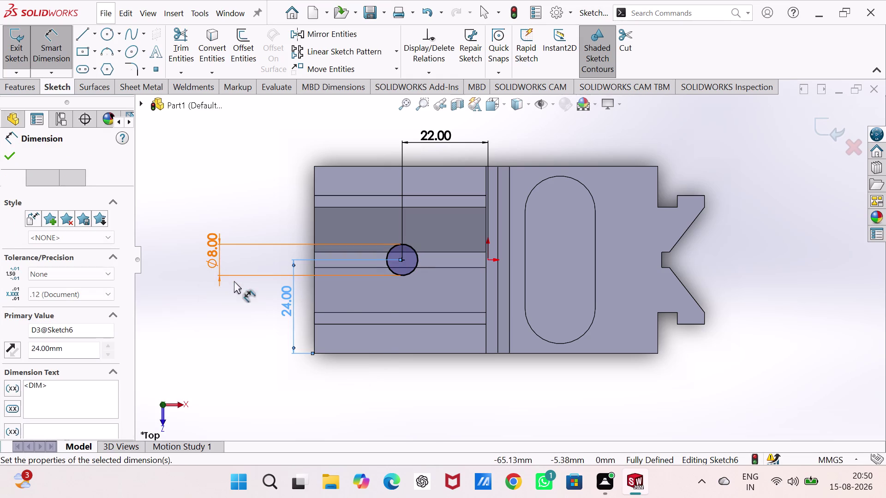
middle_drag(366, 359, 355, 232)
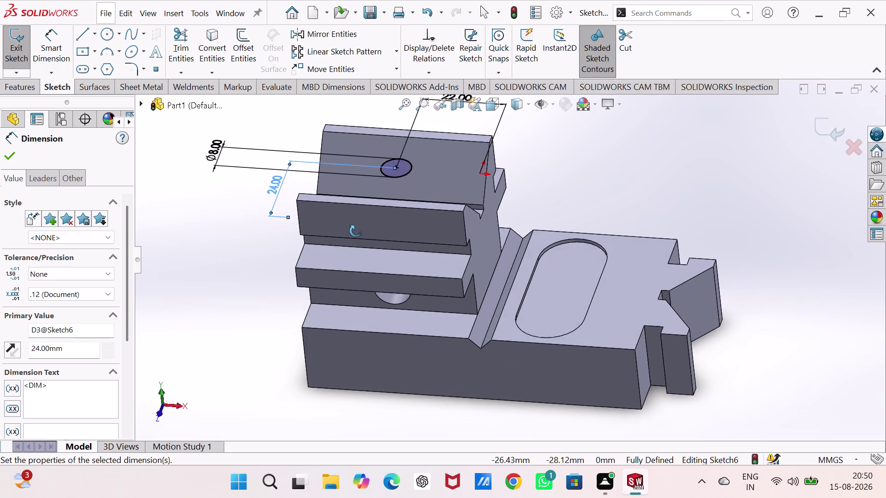
middle_drag(355, 232, 338, 264)
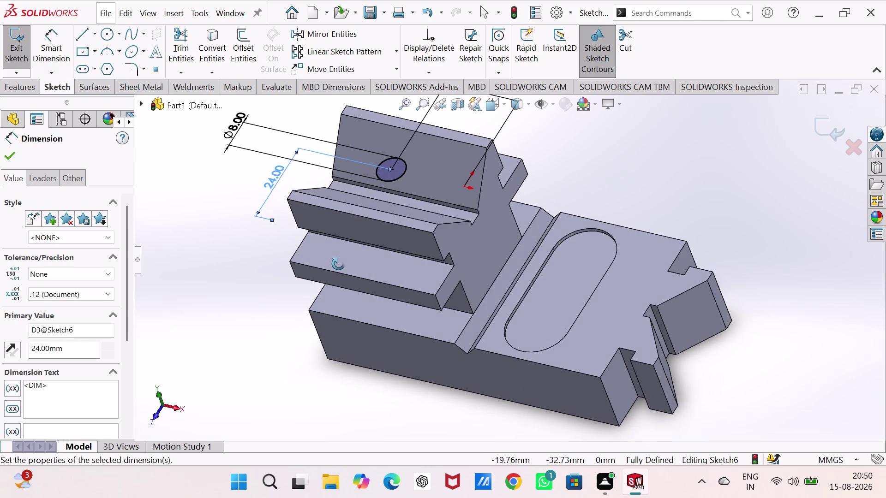
middle_drag(339, 263, 348, 275)
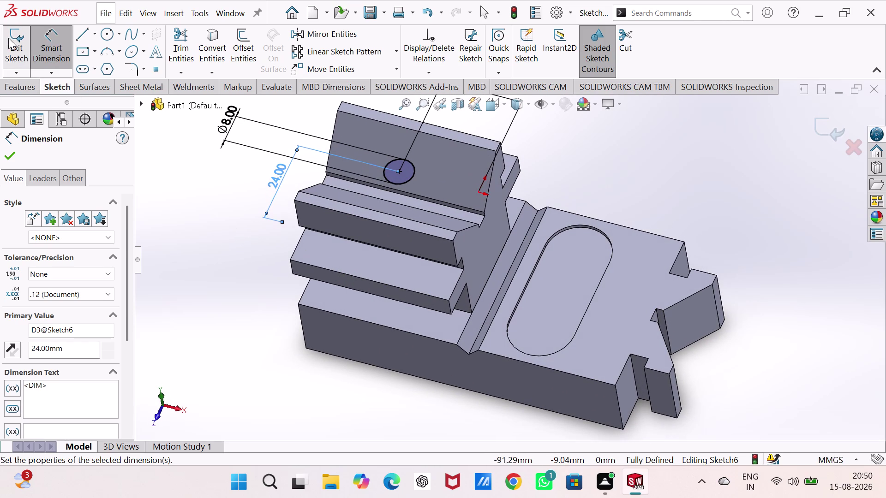
click(10, 39)
click(202, 42)
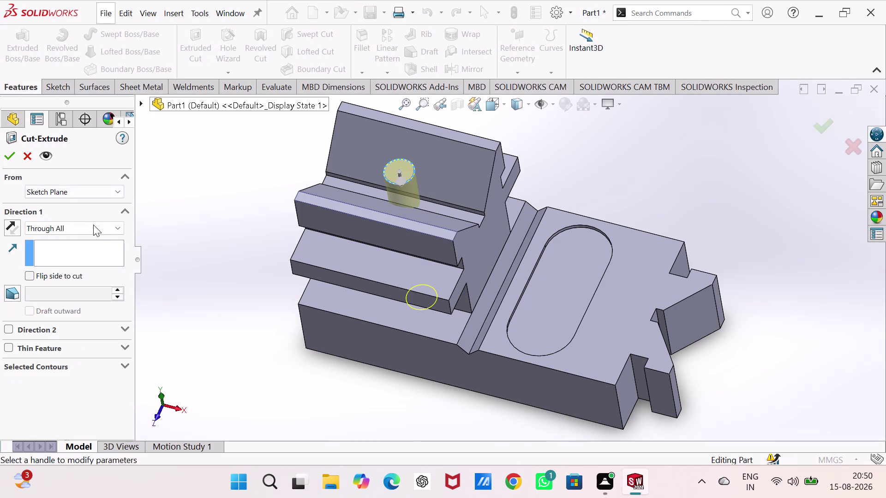
Accept the Ø8 Through All cut, inspect Cut-Extrude4, and save the part.
middle_drag(191, 246, 219, 265)
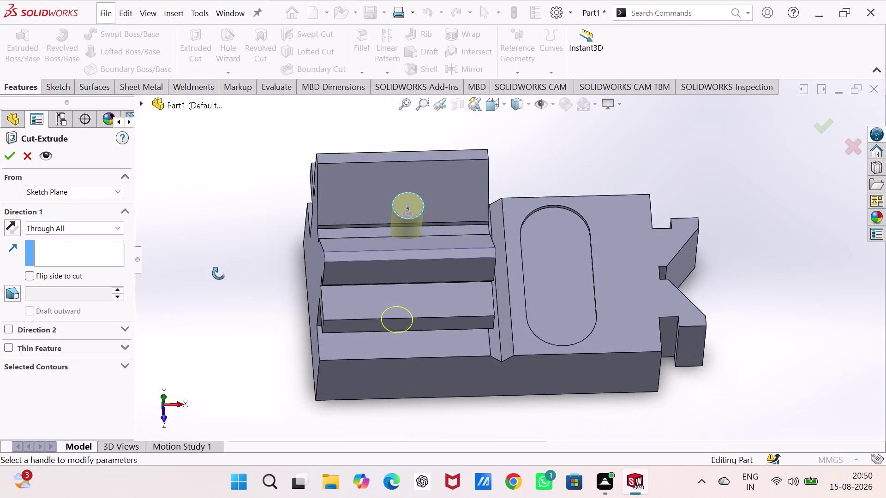
middle_drag(219, 264, 212, 321)
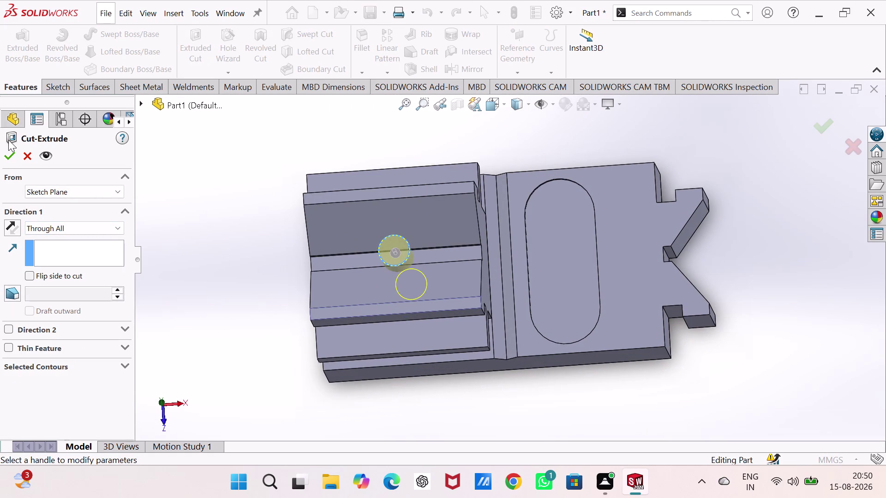
click(9, 151)
middle_drag(211, 238, 250, 262)
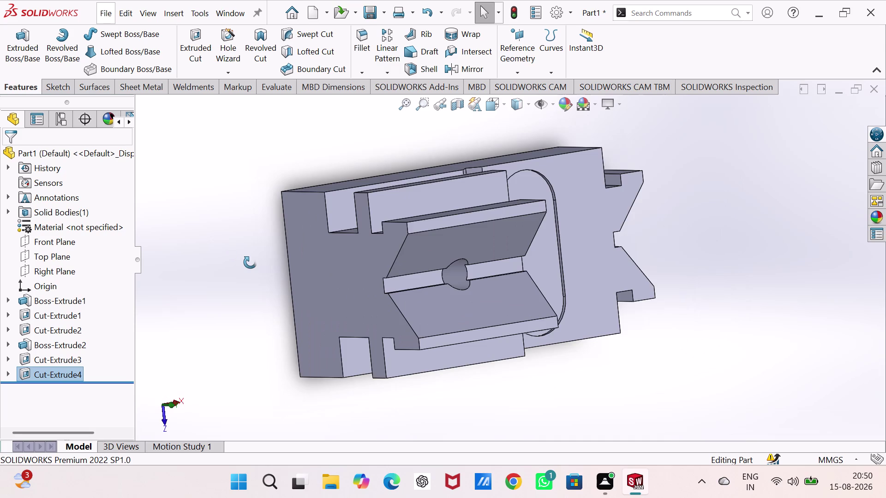
middle_drag(250, 263, 310, 207)
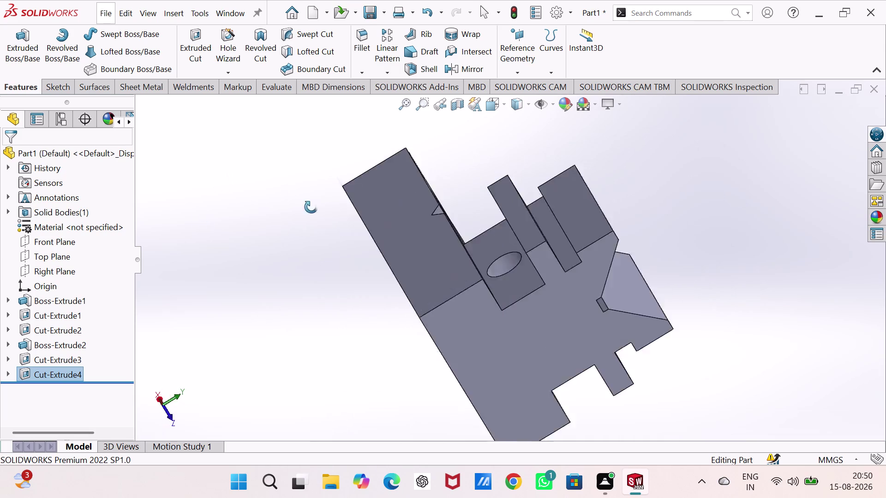
middle_drag(311, 207, 226, 192)
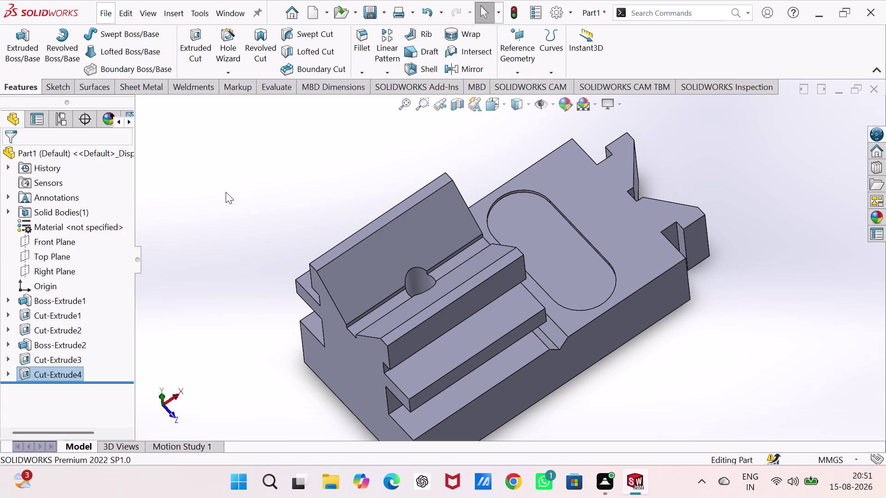
key(ctrl+s)
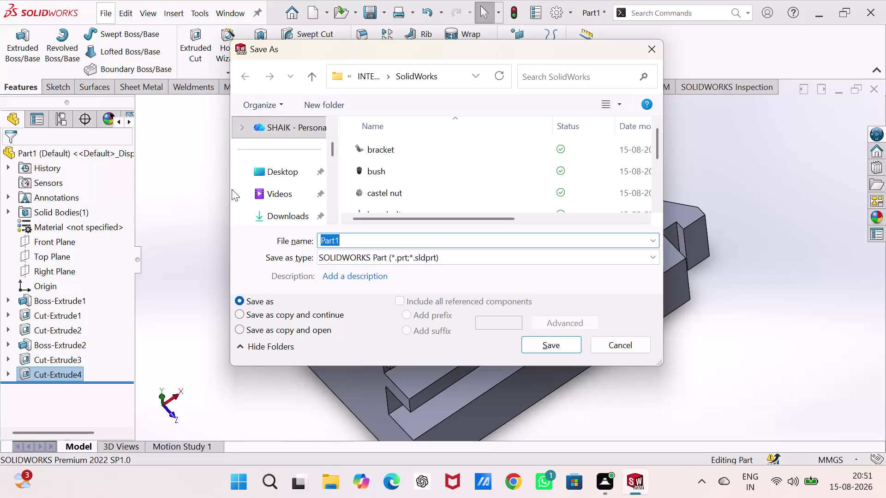
Save the V-block part as 'v block body' in the INTERN projects folder.
scroll(down, 3)
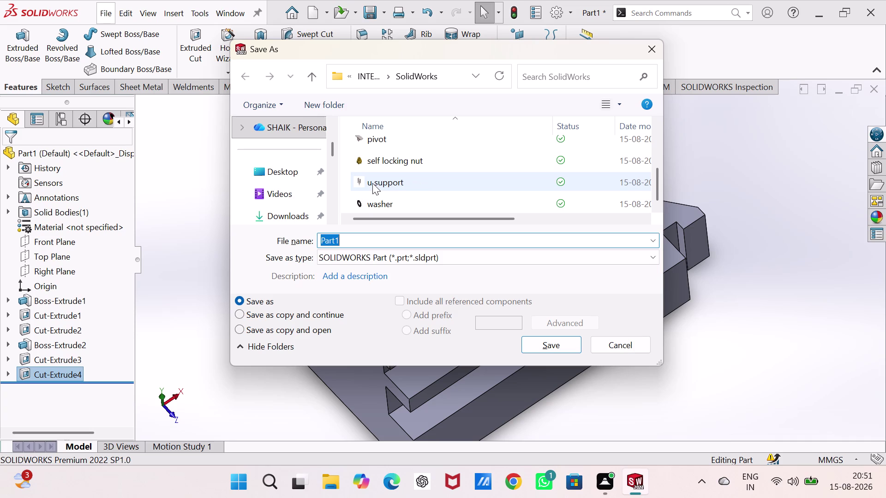
click(373, 71)
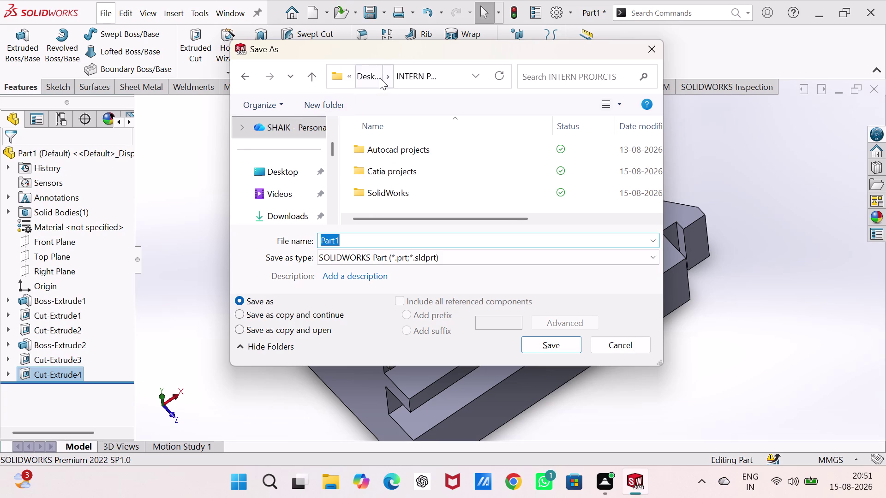
scroll(down, 3)
text(v)
key(space)
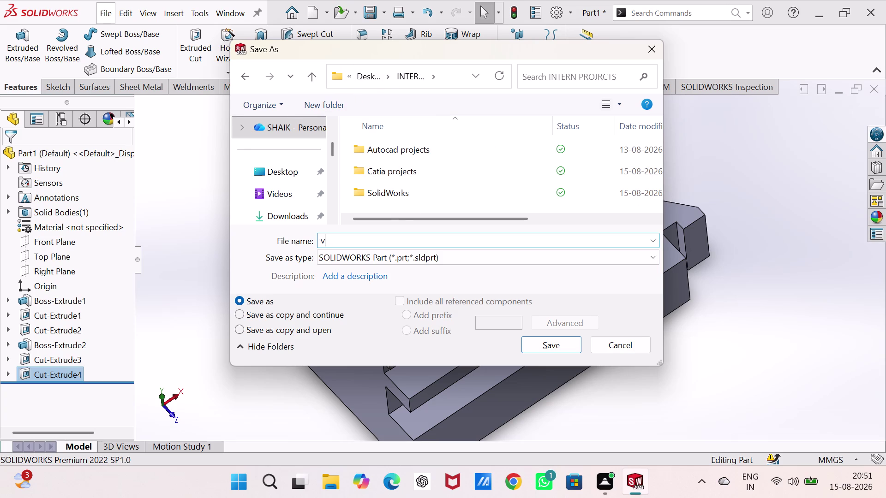
text(blo)
text(c)
text(k bod)
key(y)
key(Return)
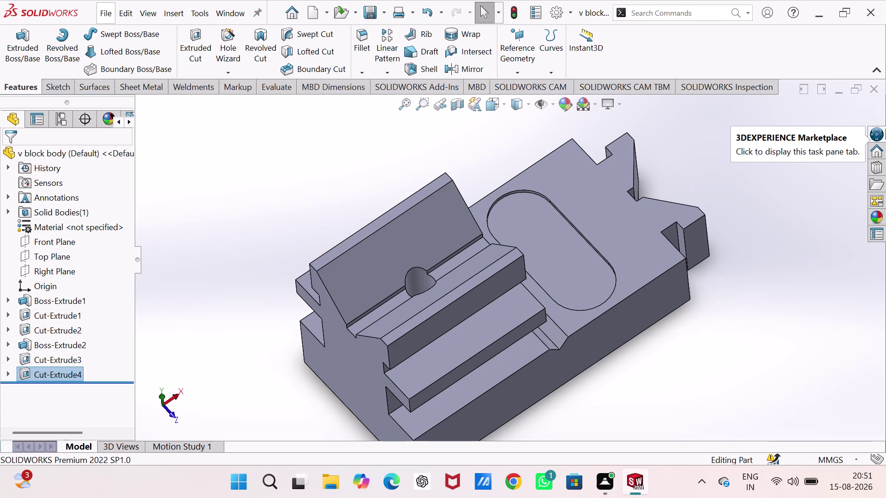
click(230, 479)
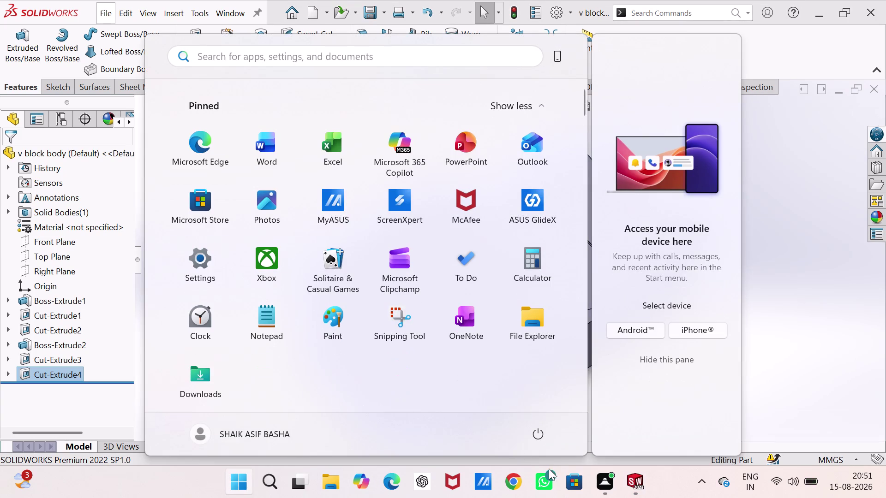